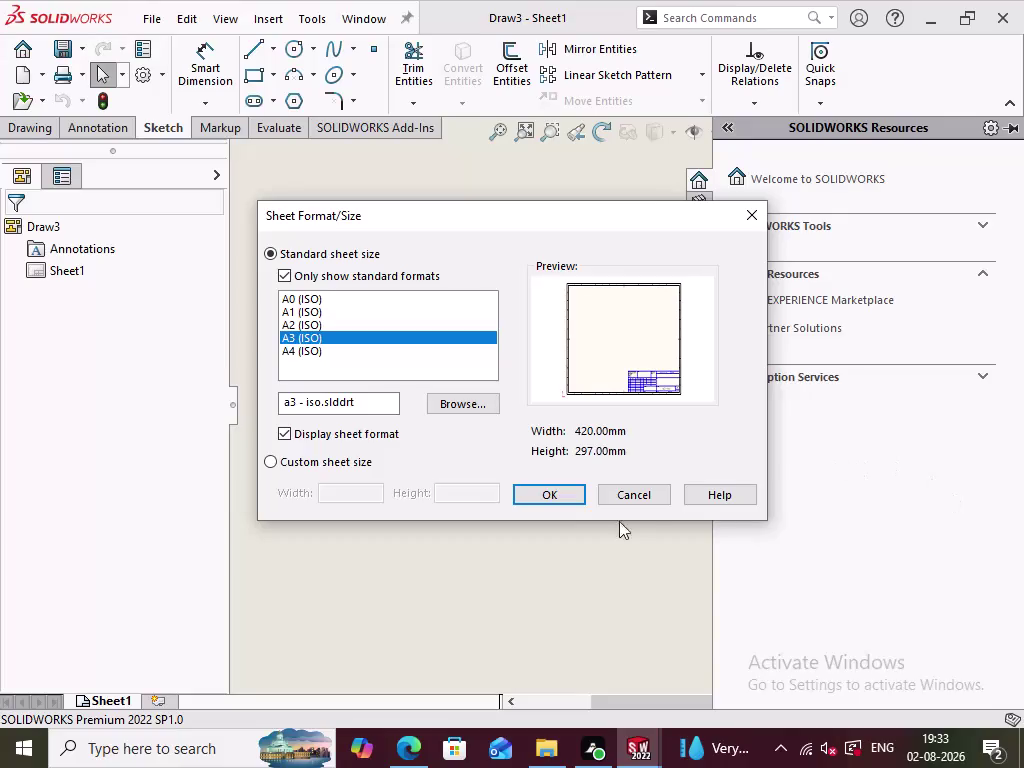
Start the drawing on an A3 (ISO) sheet and dismiss the drawing warning.
click(562, 492)
click(562, 492)
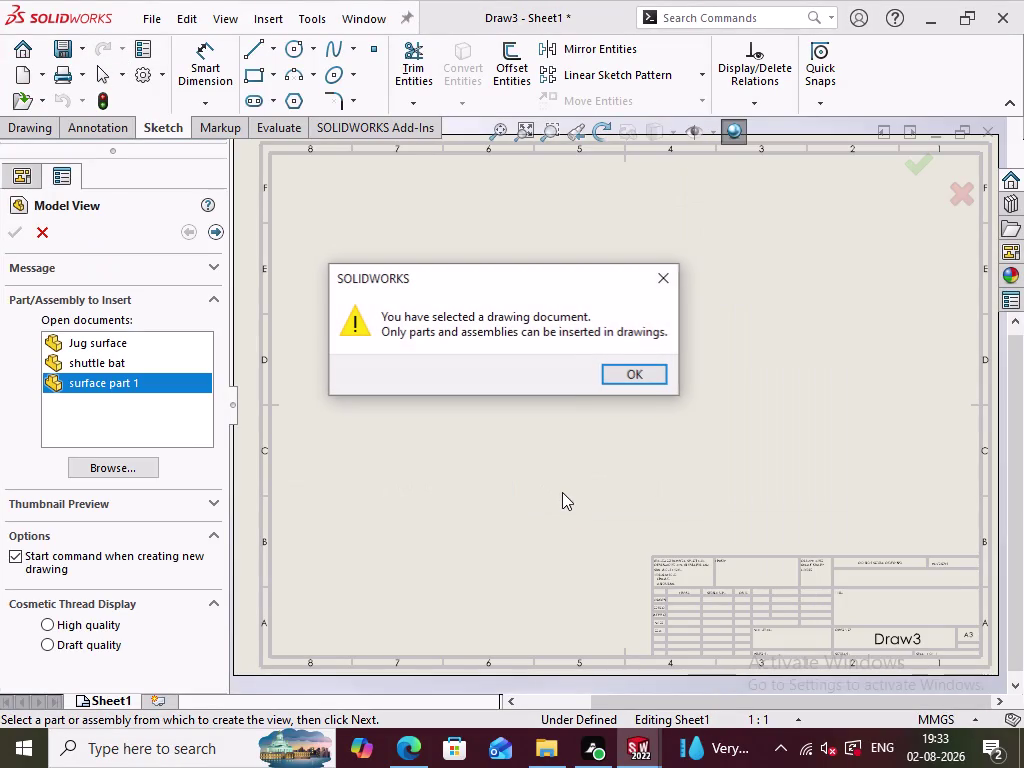
click(653, 373)
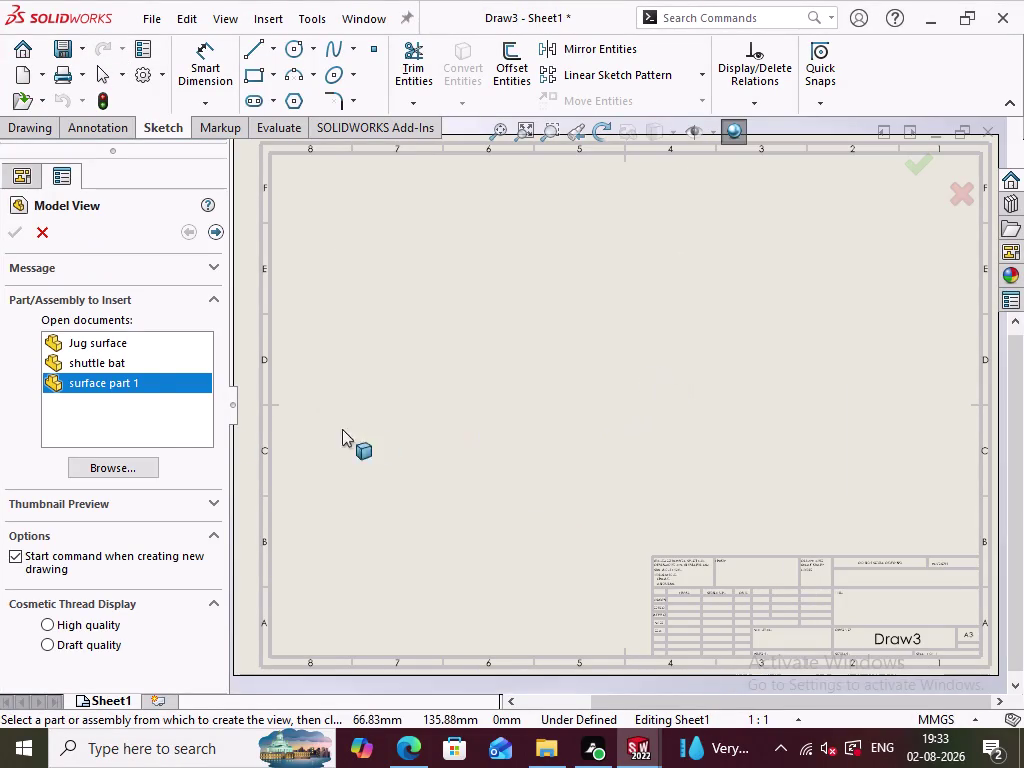
Place surface part 1 as the first model view with a standard orientation.
double_click(140, 379)
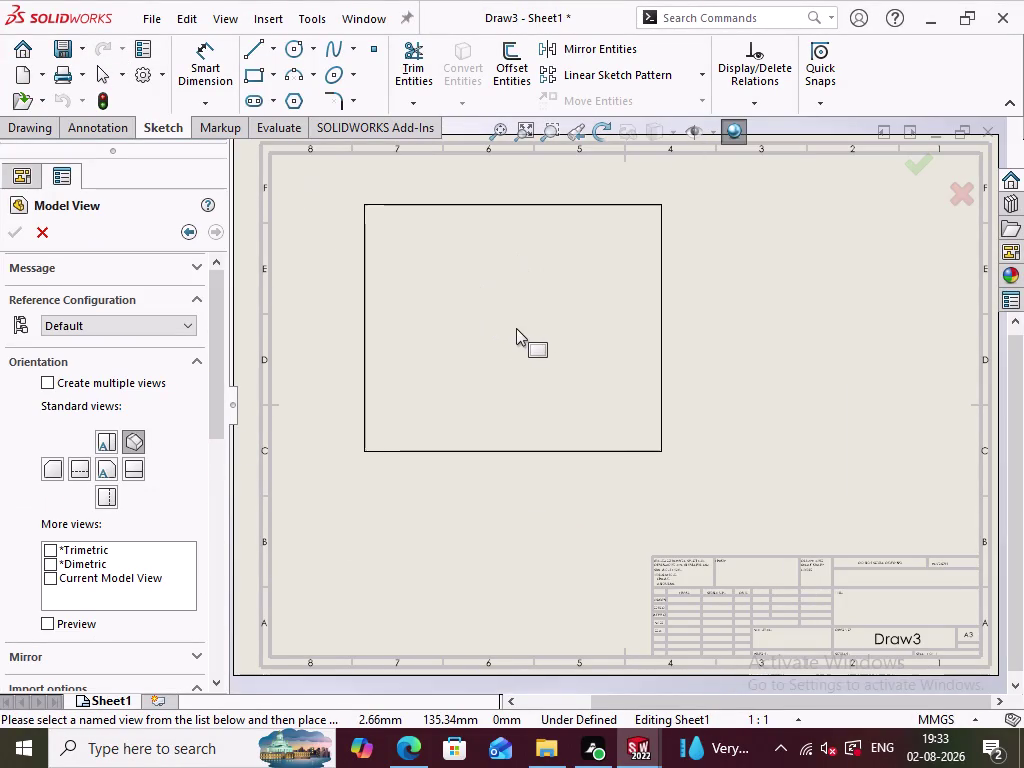
click(103, 464)
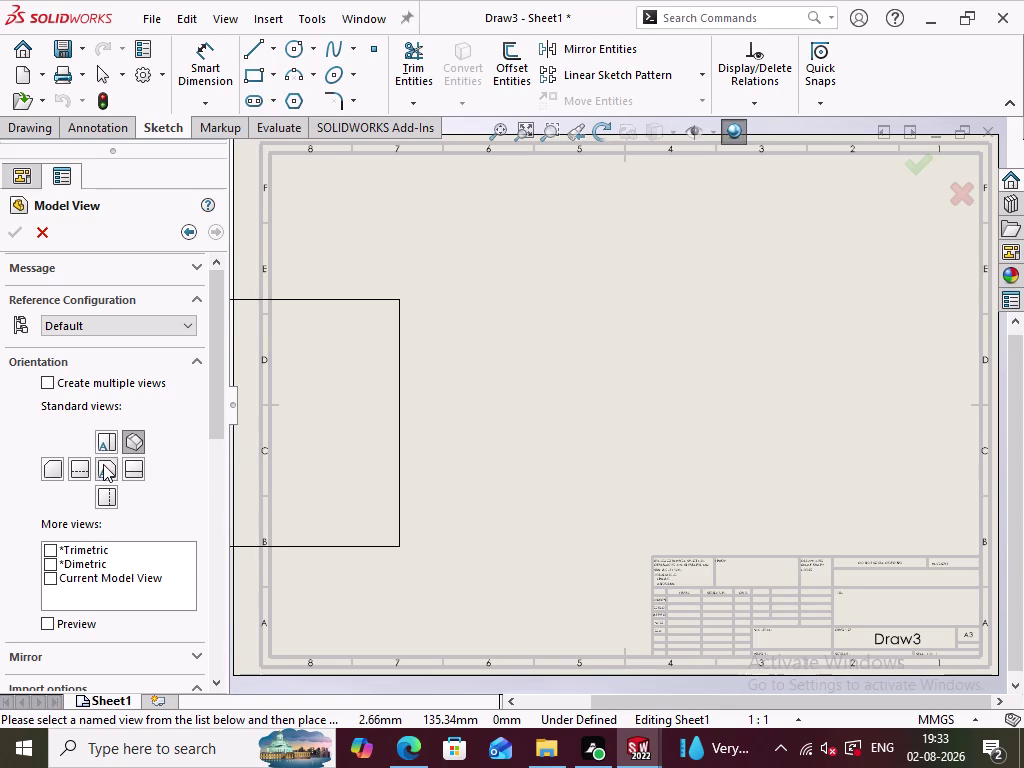
click(453, 415)
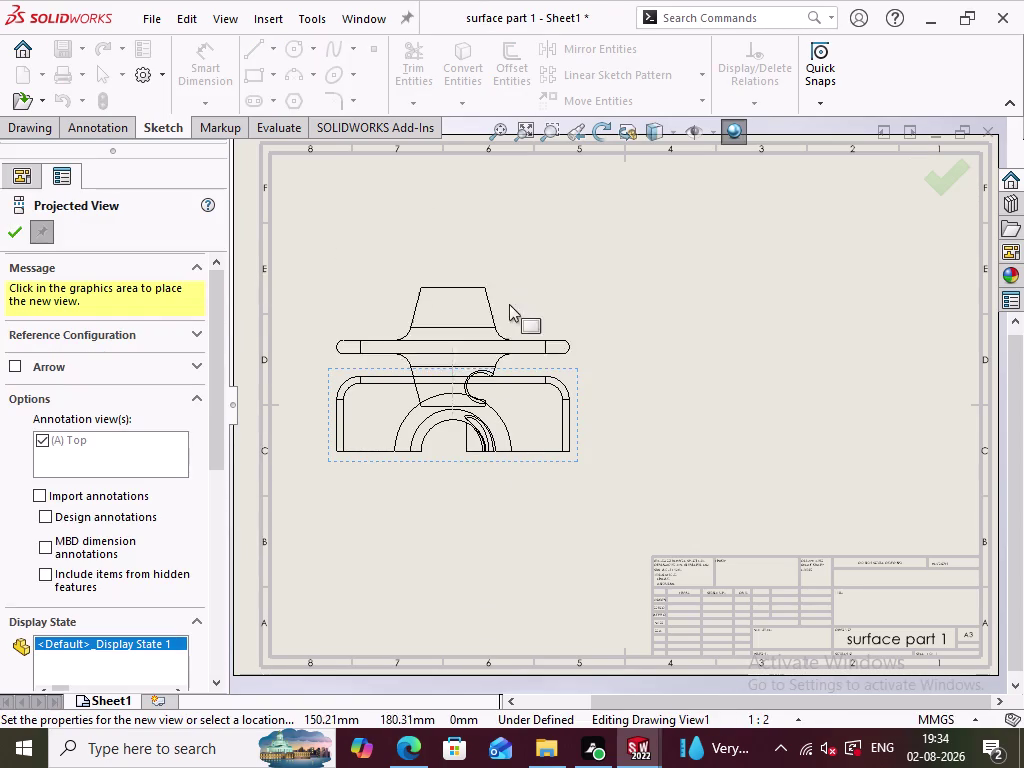
Project top and right views, then add a Shaded With Edges isometric at top right.
click(506, 263)
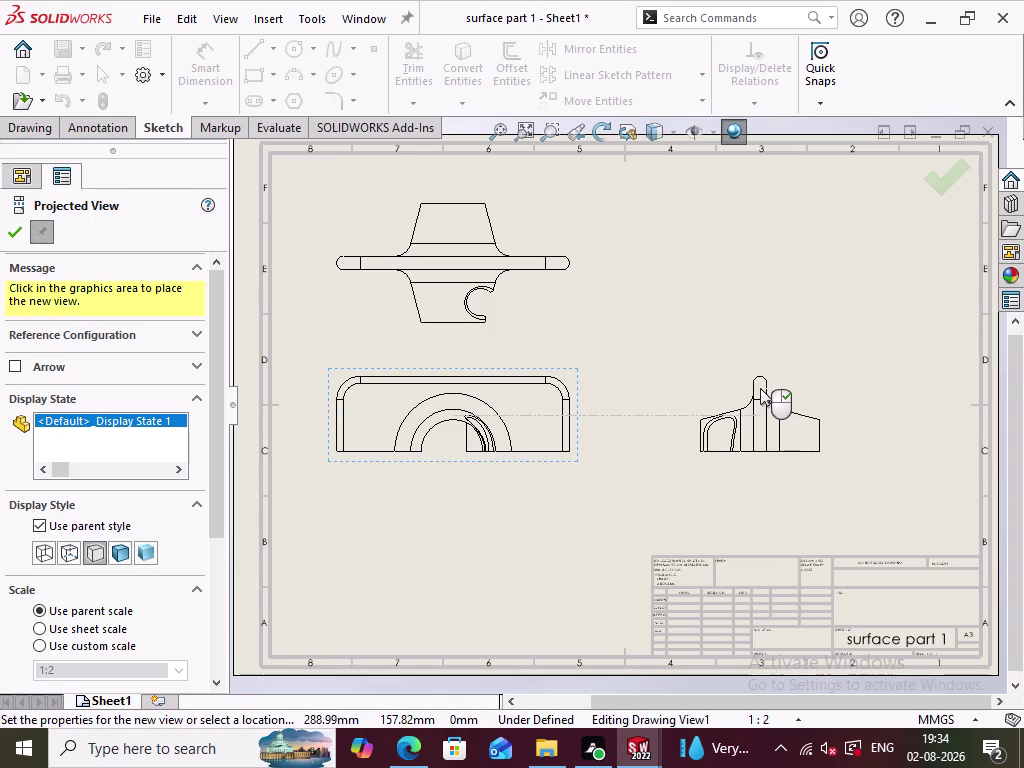
click(760, 388)
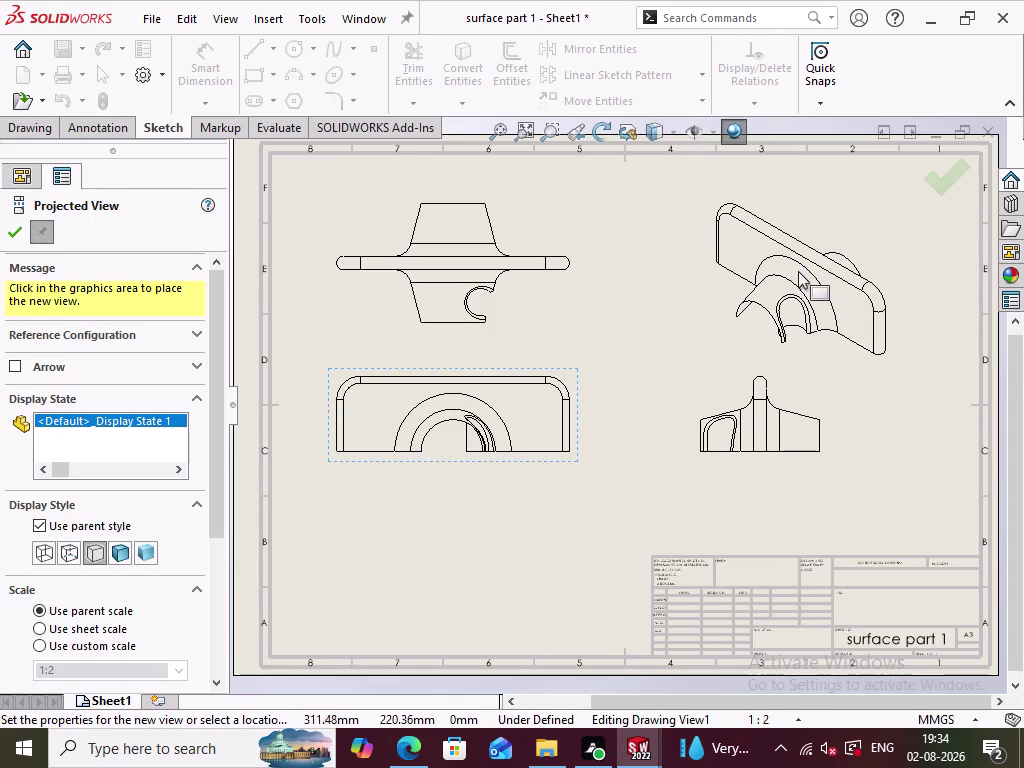
click(114, 551)
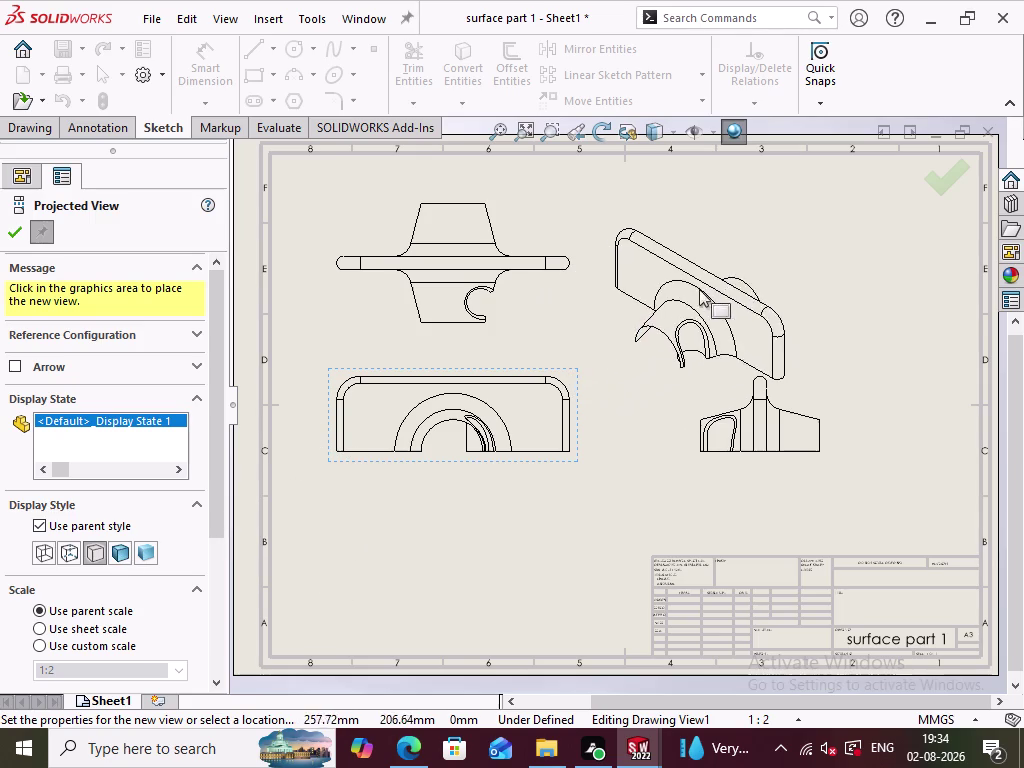
click(117, 549)
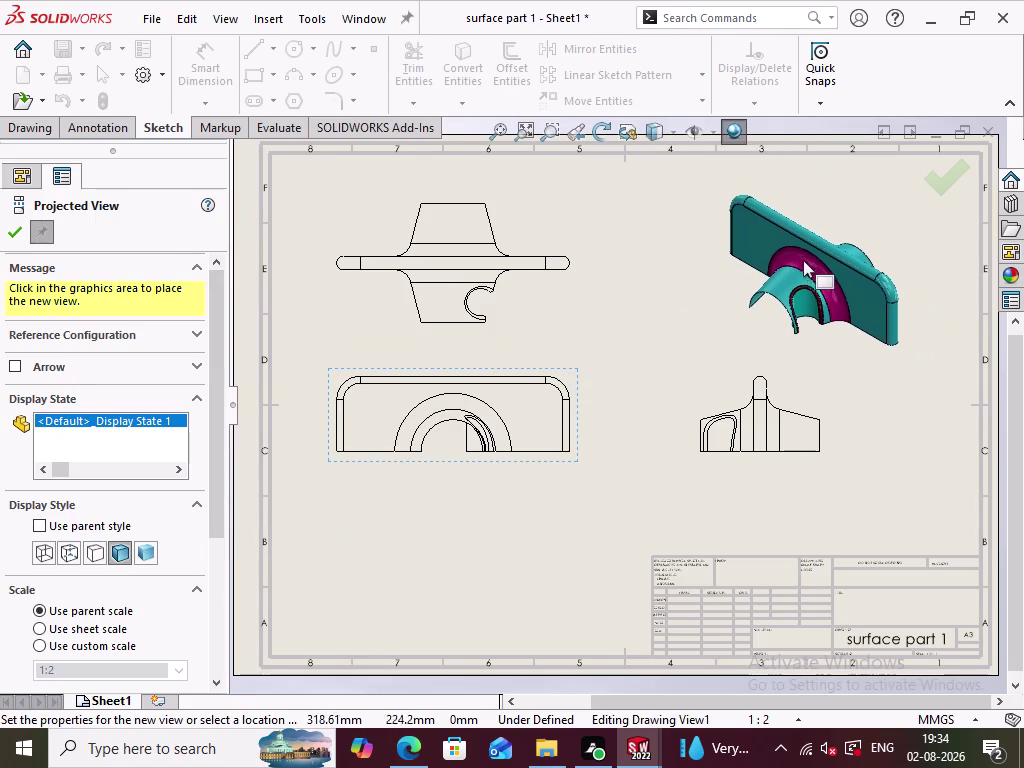
click(793, 254)
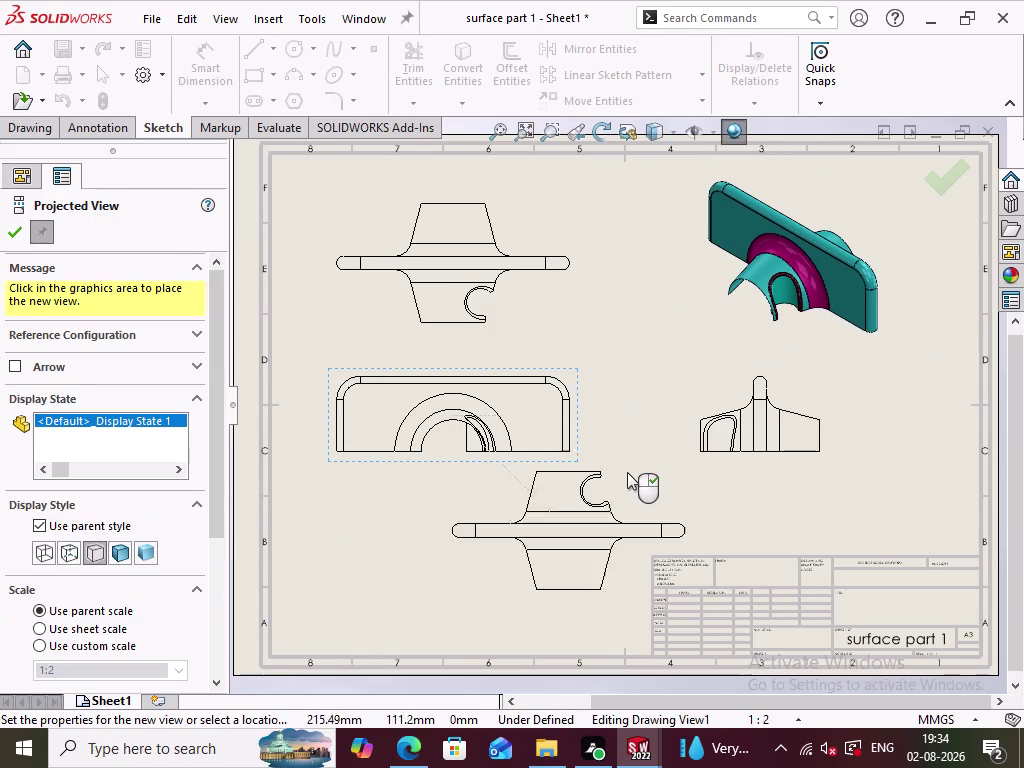
click(4, 227)
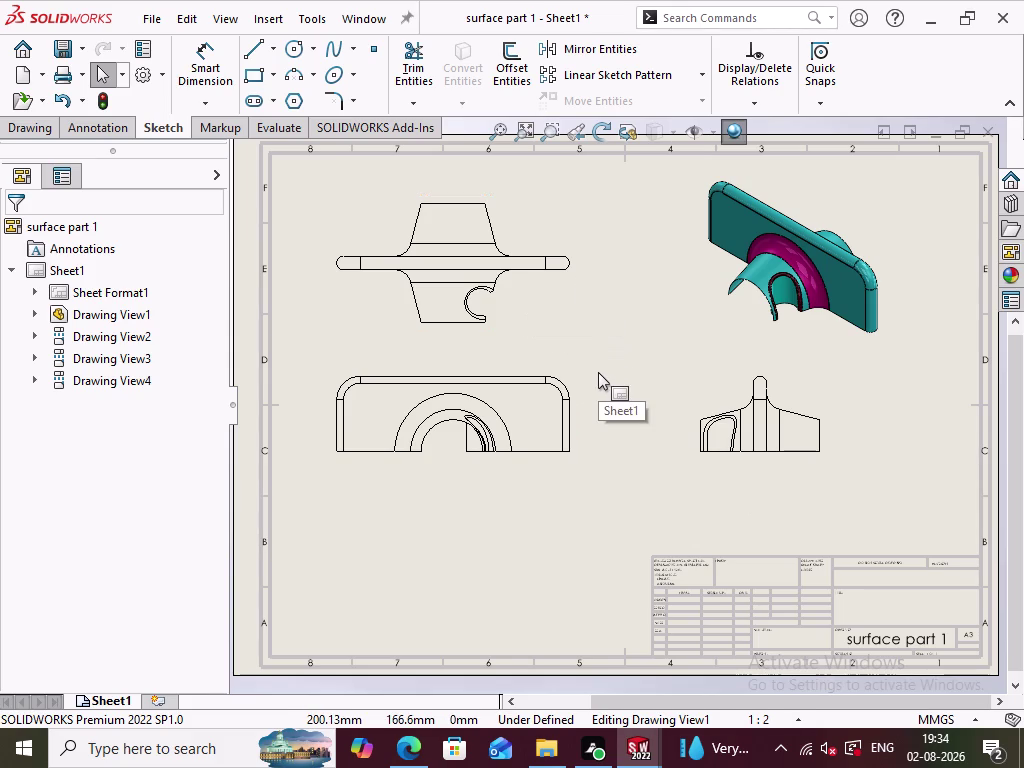
click(565, 325)
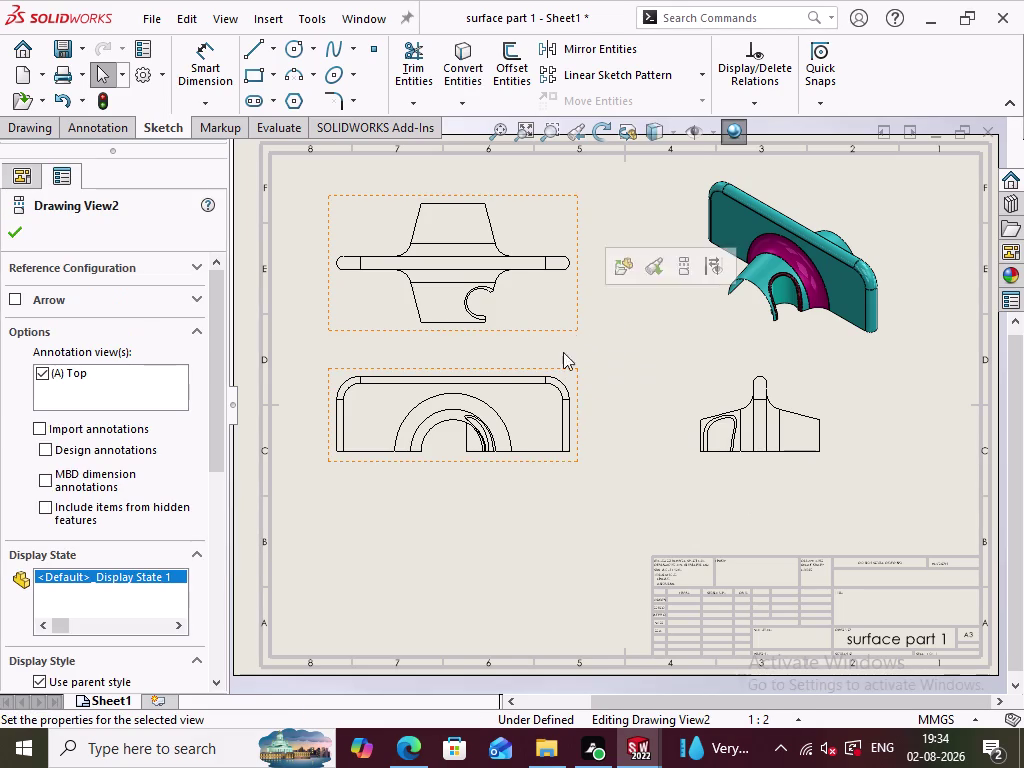
Set the front view's display style to Hidden Lines Visible and confirm.
double_click(573, 458)
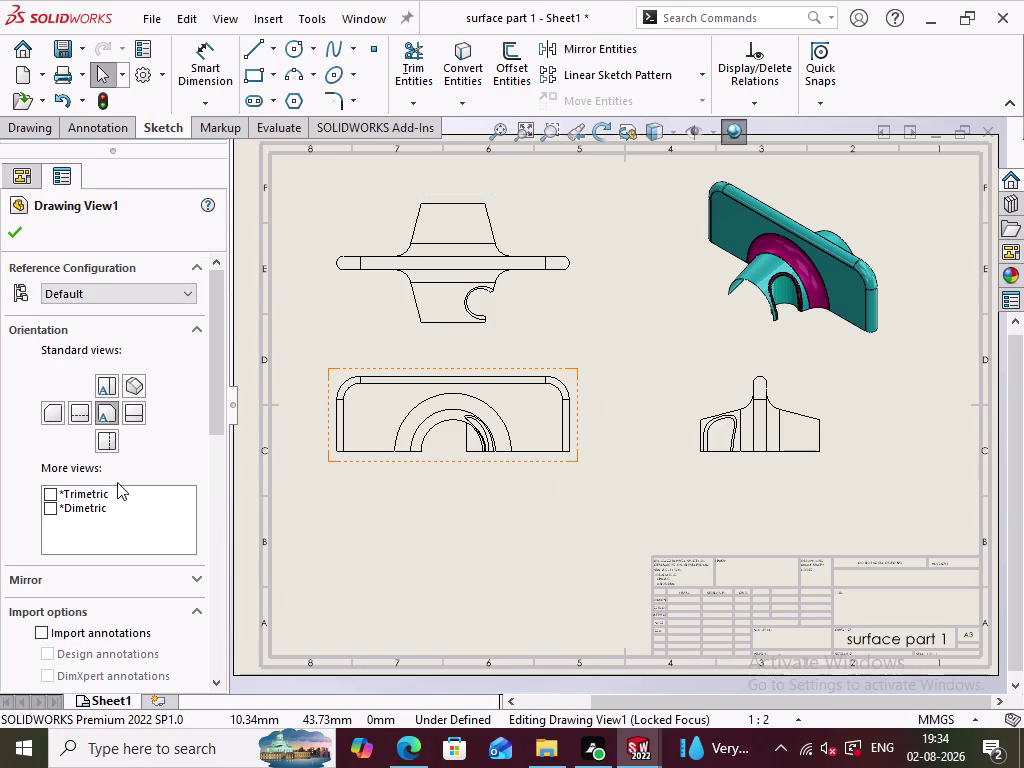
drag(222, 379, 209, 490)
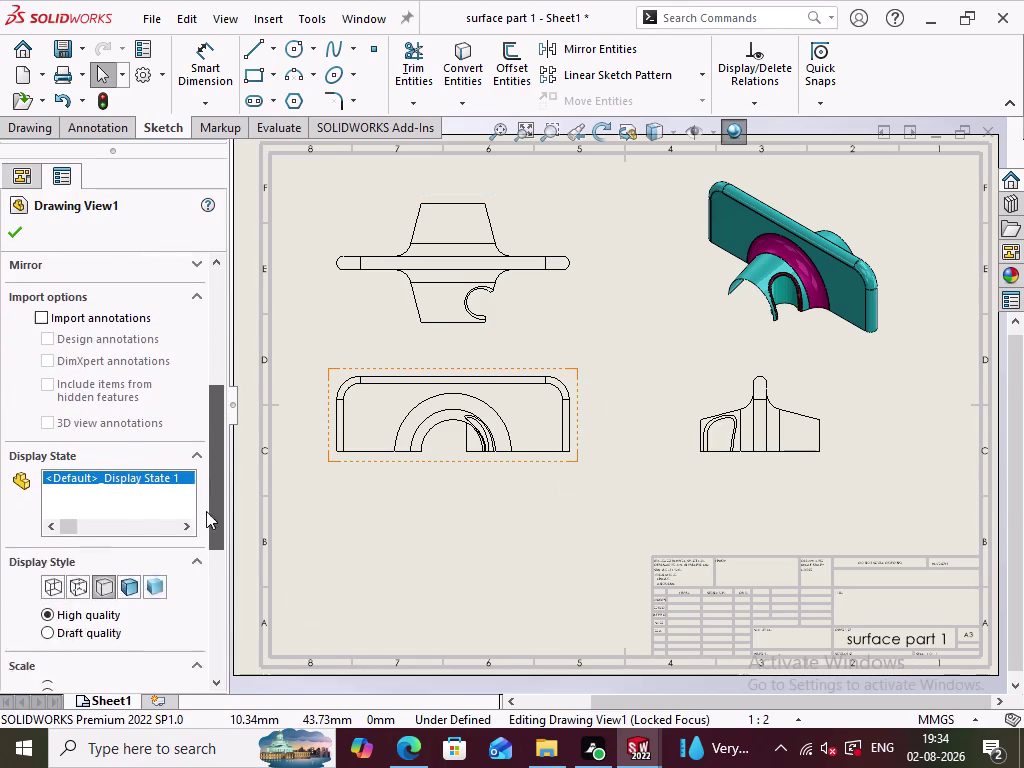
drag(209, 490, 201, 539)
click(83, 480)
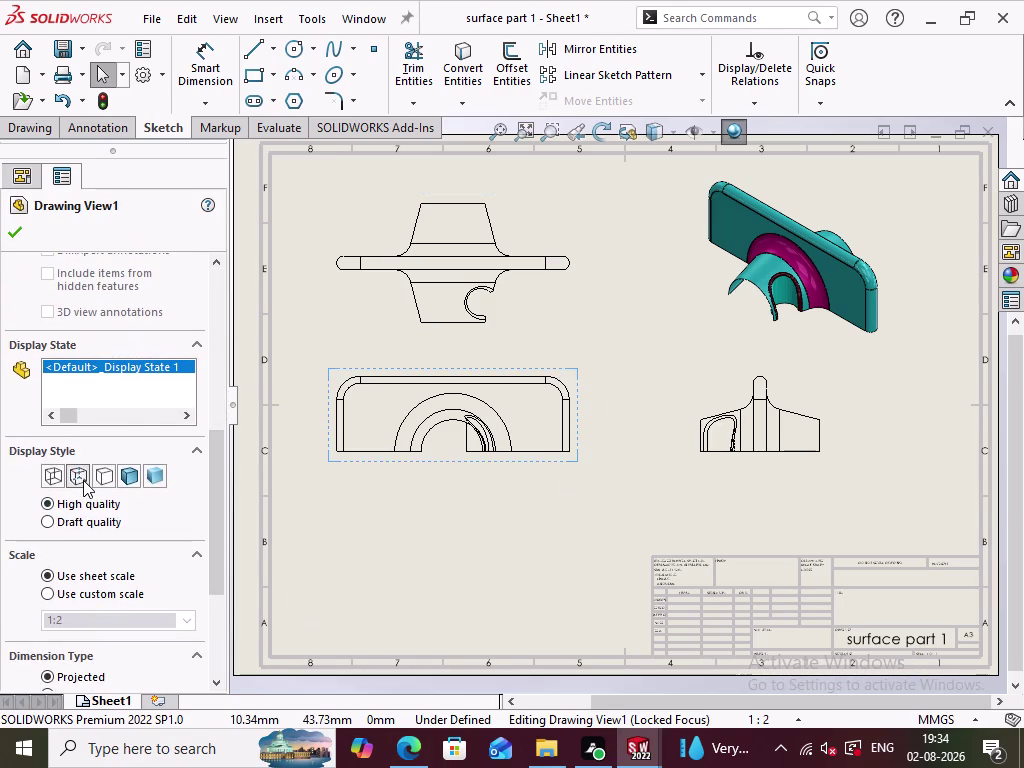
click(55, 472)
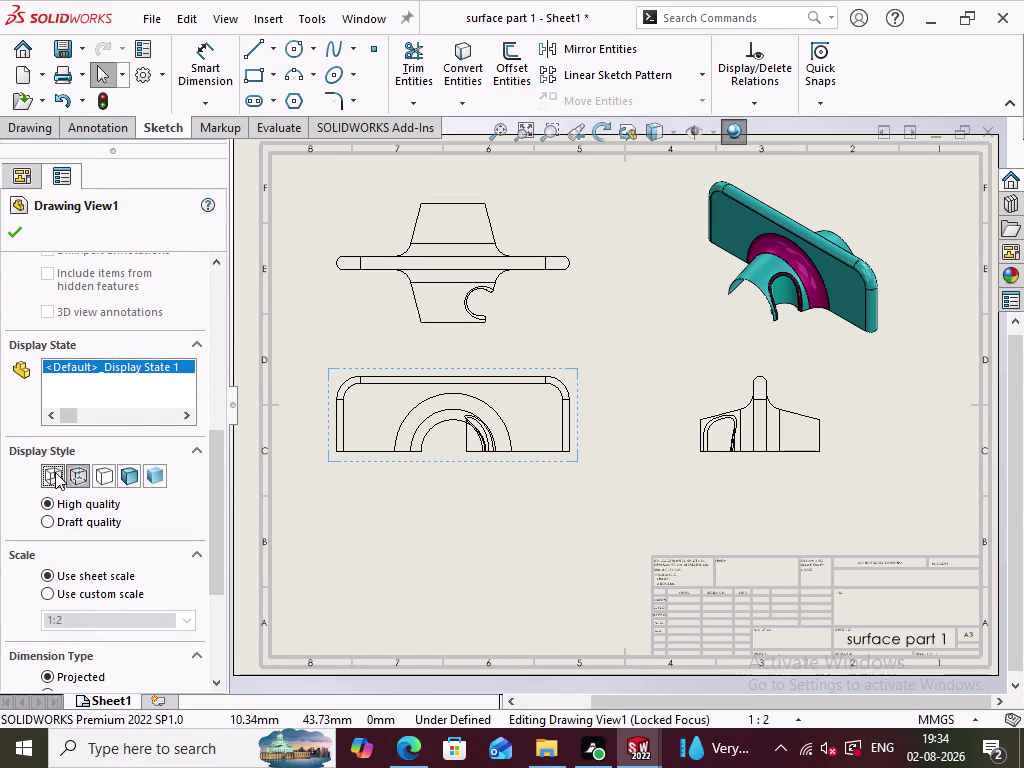
click(72, 474)
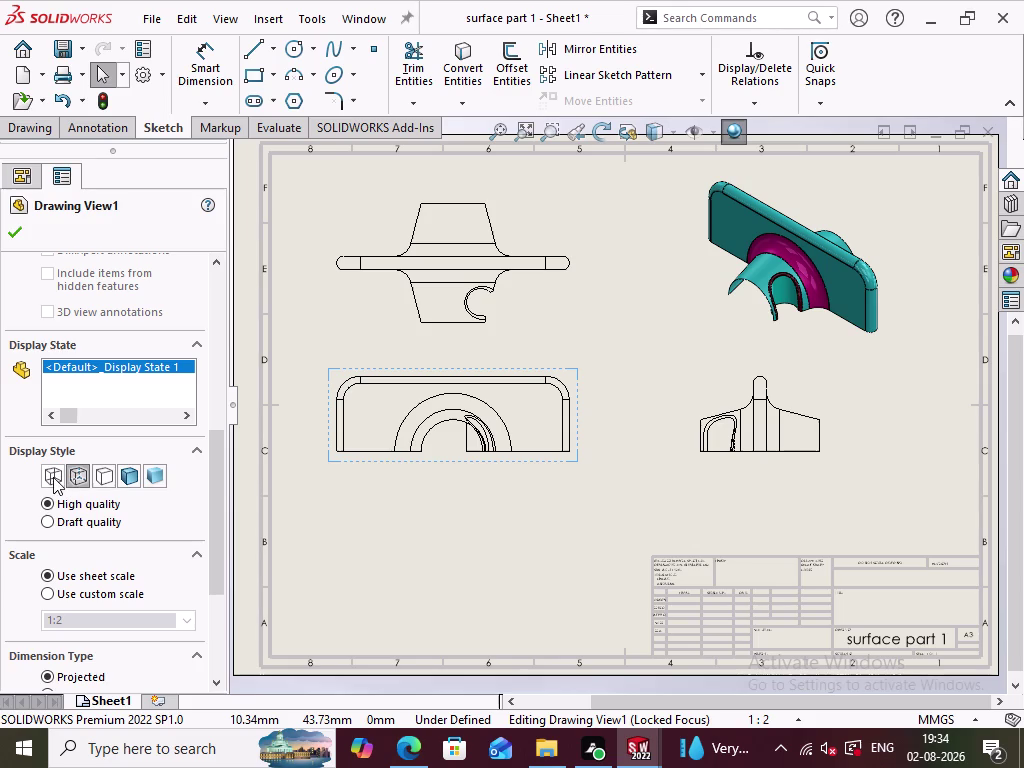
click(53, 473)
click(83, 469)
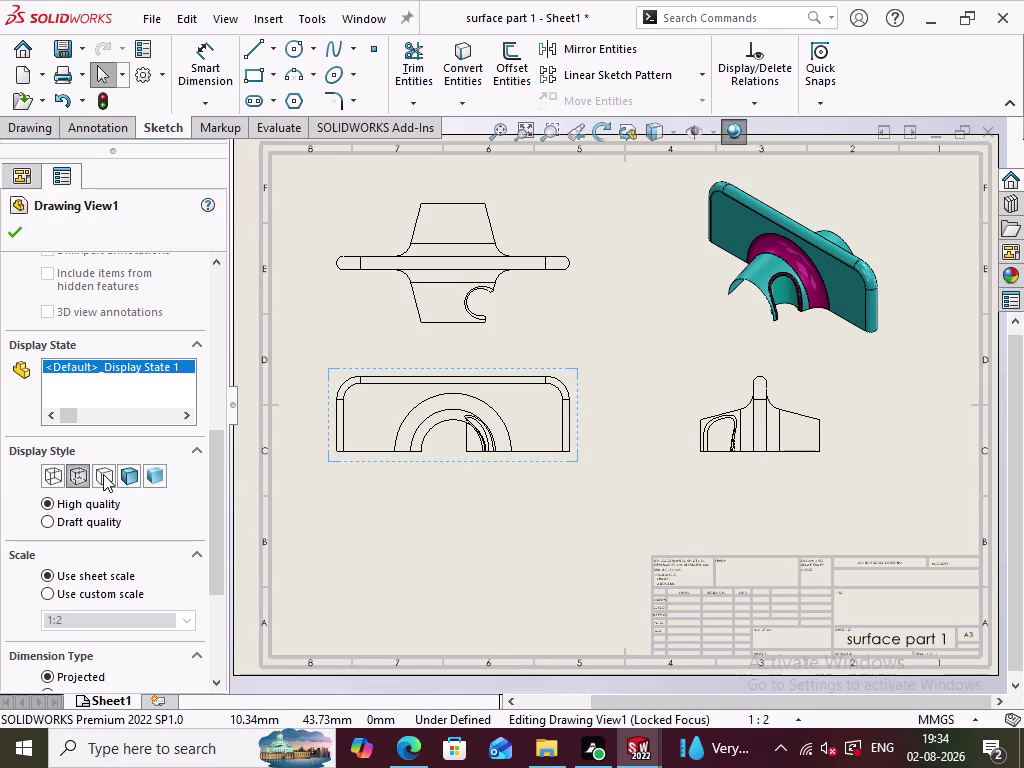
click(103, 474)
click(69, 474)
click(13, 237)
click(396, 500)
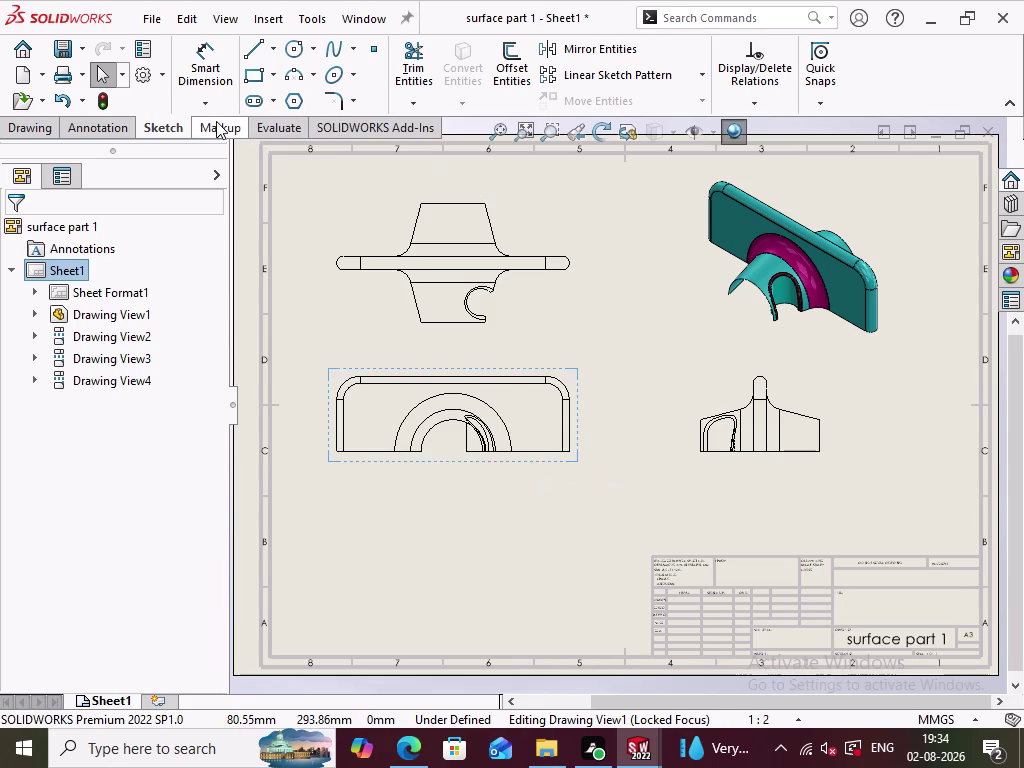
Insert model dimensions into the front, top and right views with Model Items.
click(96, 137)
click(269, 81)
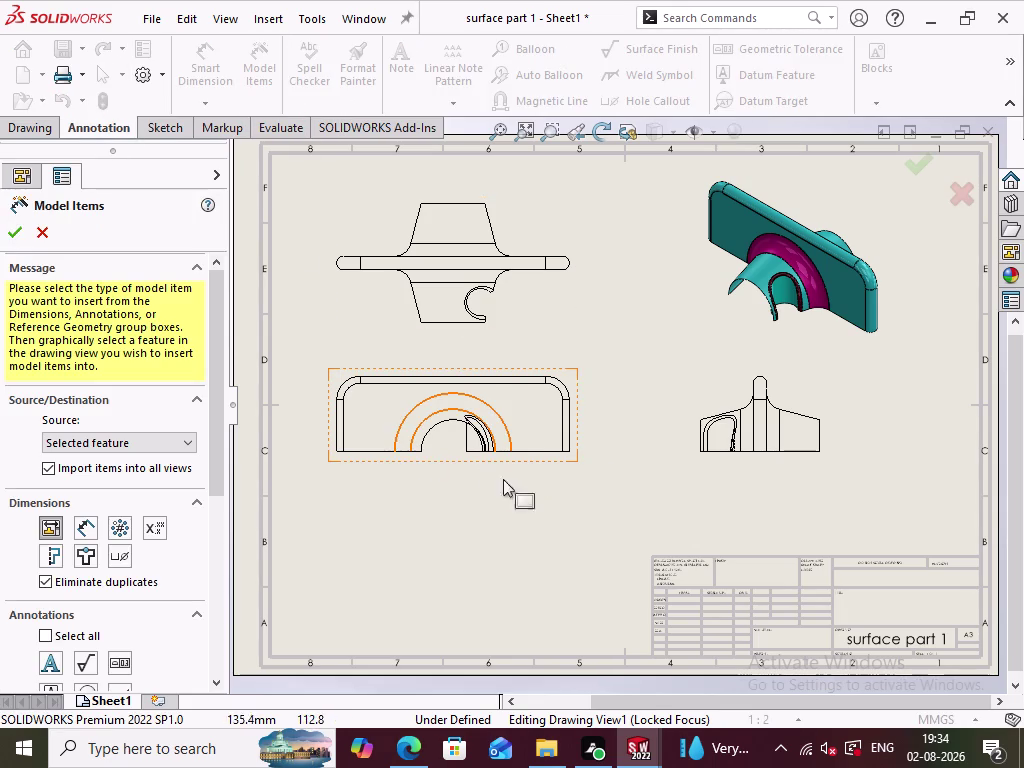
double_click(575, 458)
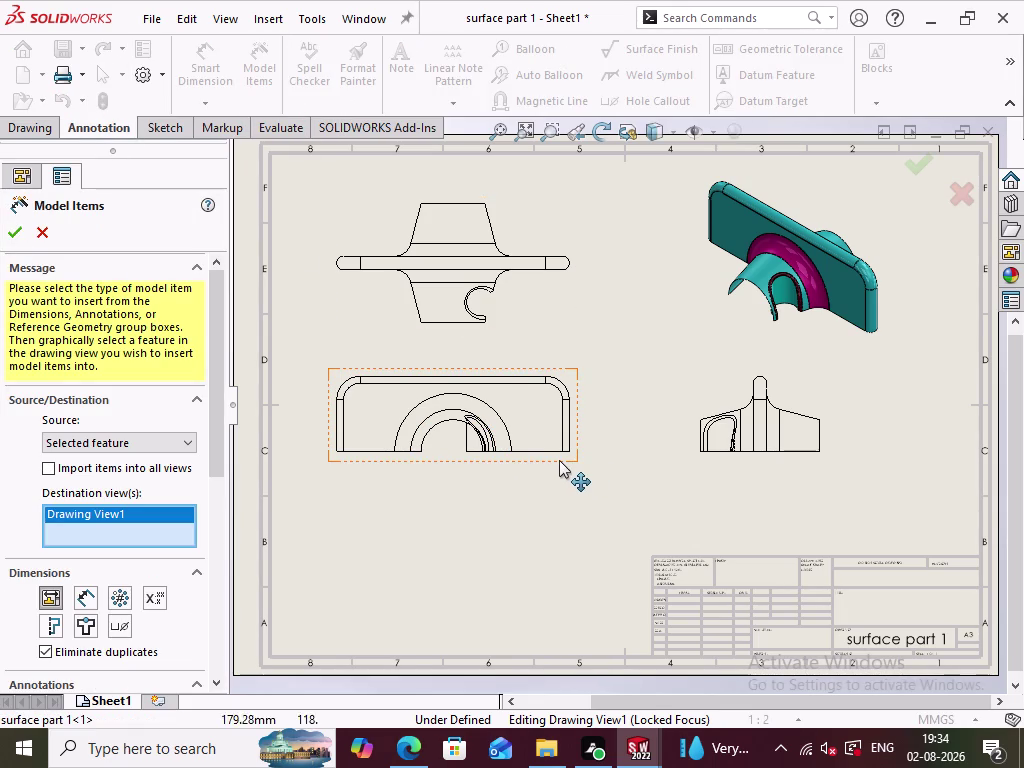
click(547, 449)
click(480, 318)
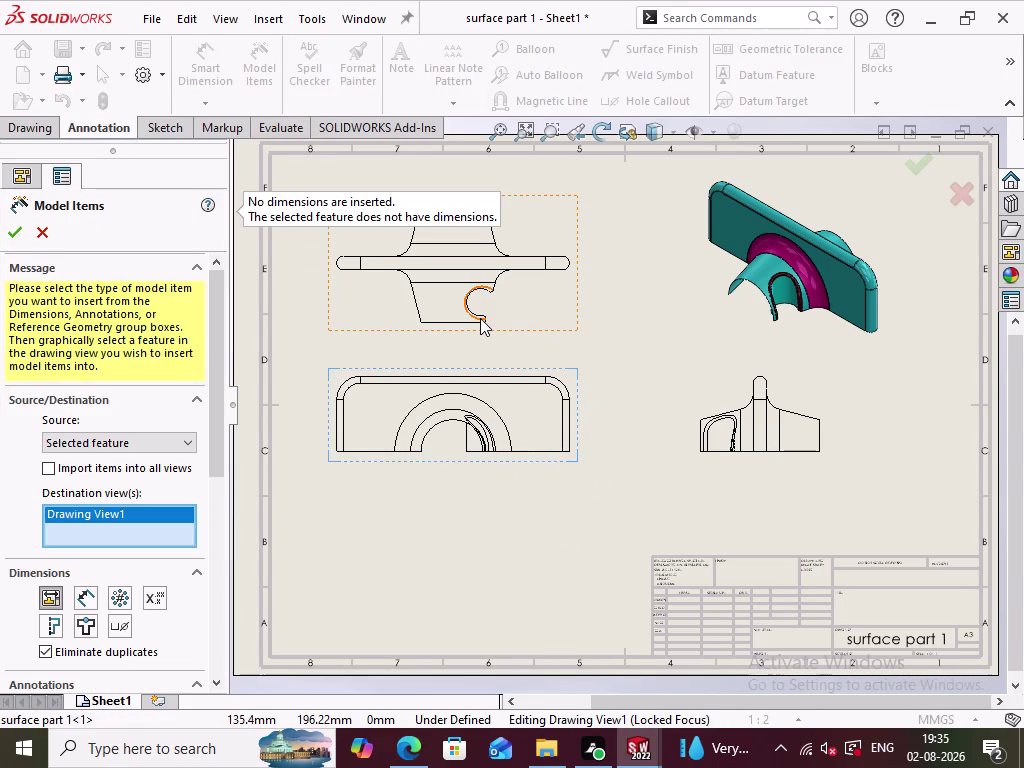
click(529, 275)
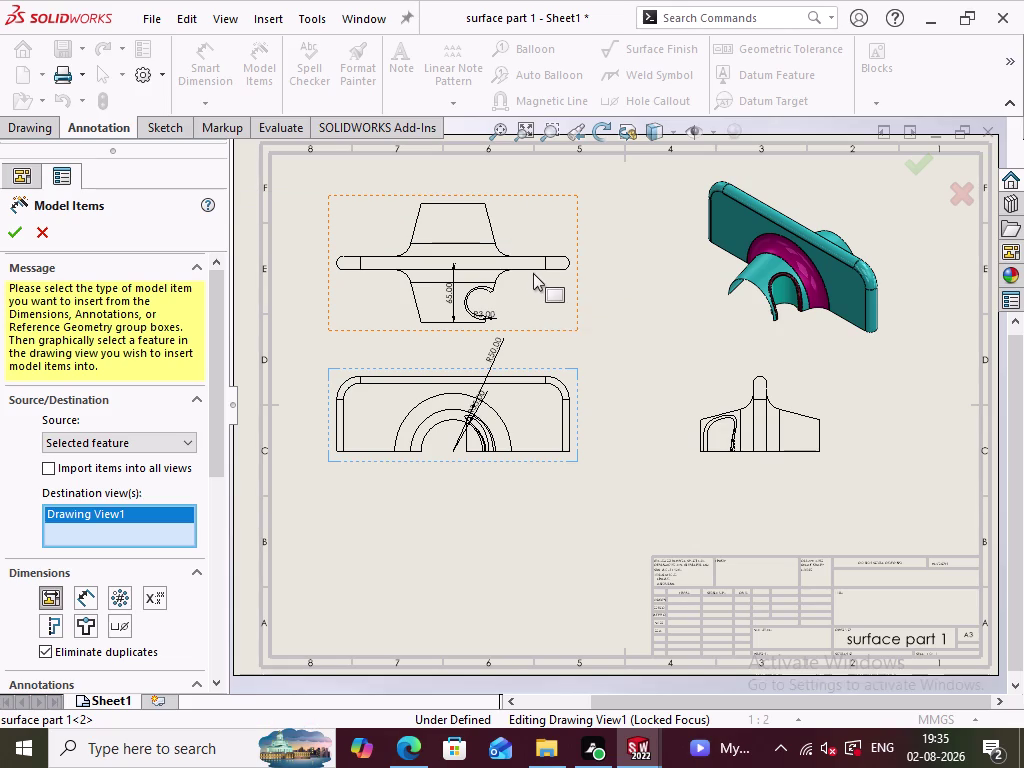
click(535, 272)
click(771, 402)
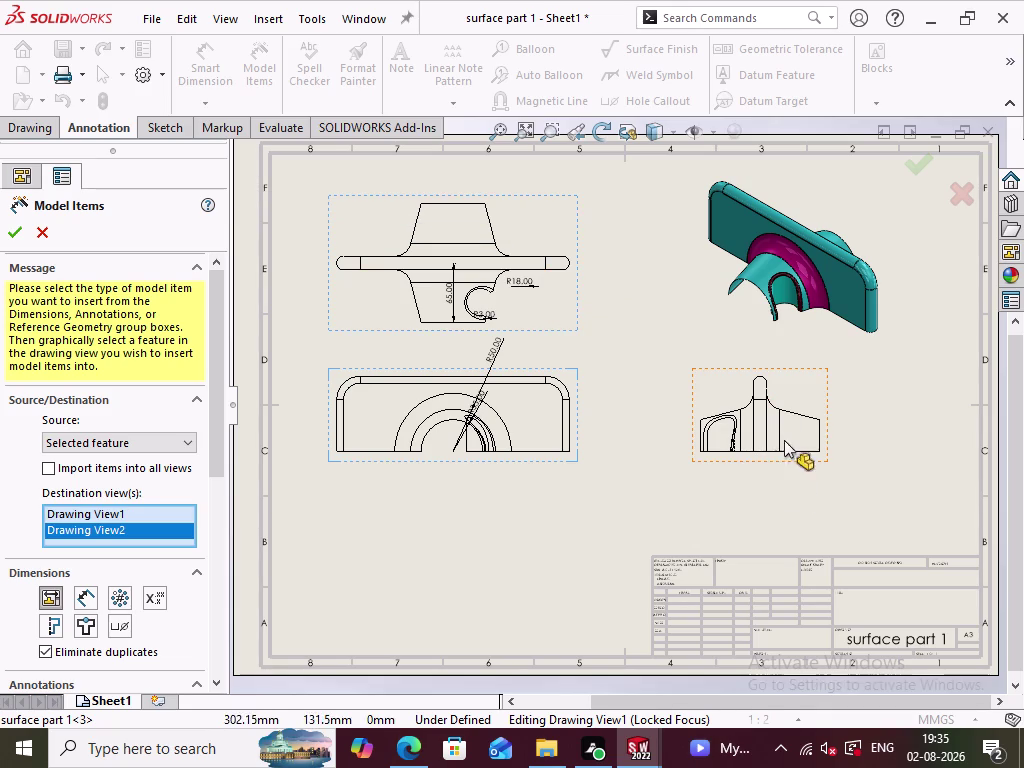
click(771, 409)
click(798, 414)
click(568, 427)
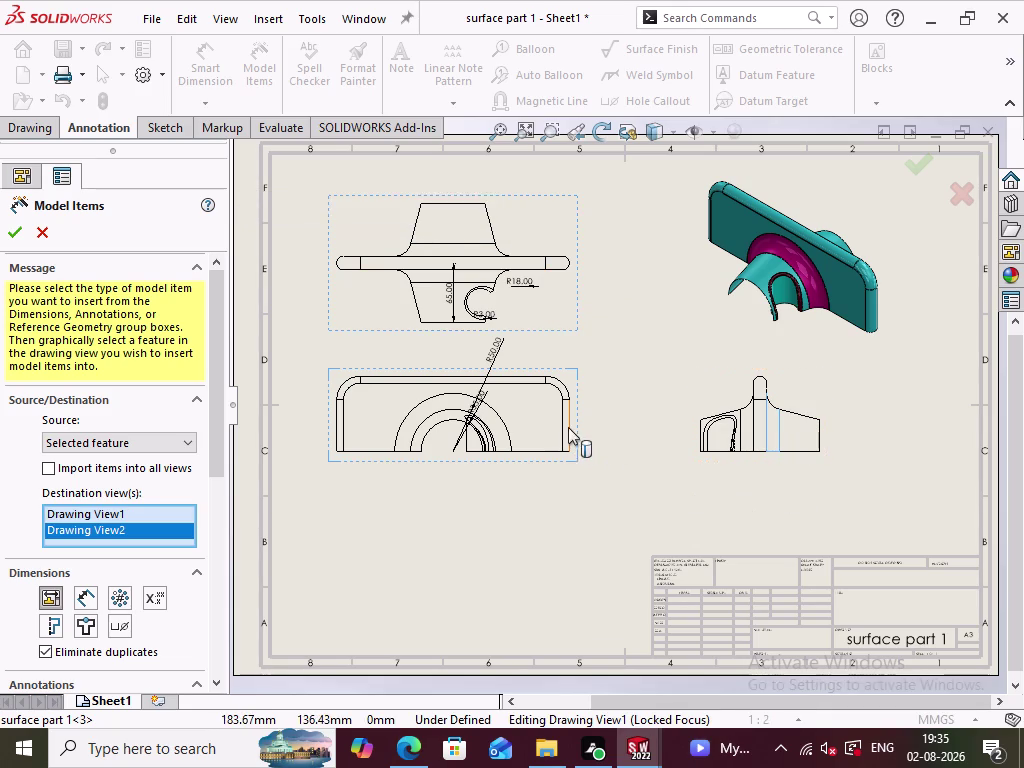
click(13, 234)
click(370, 483)
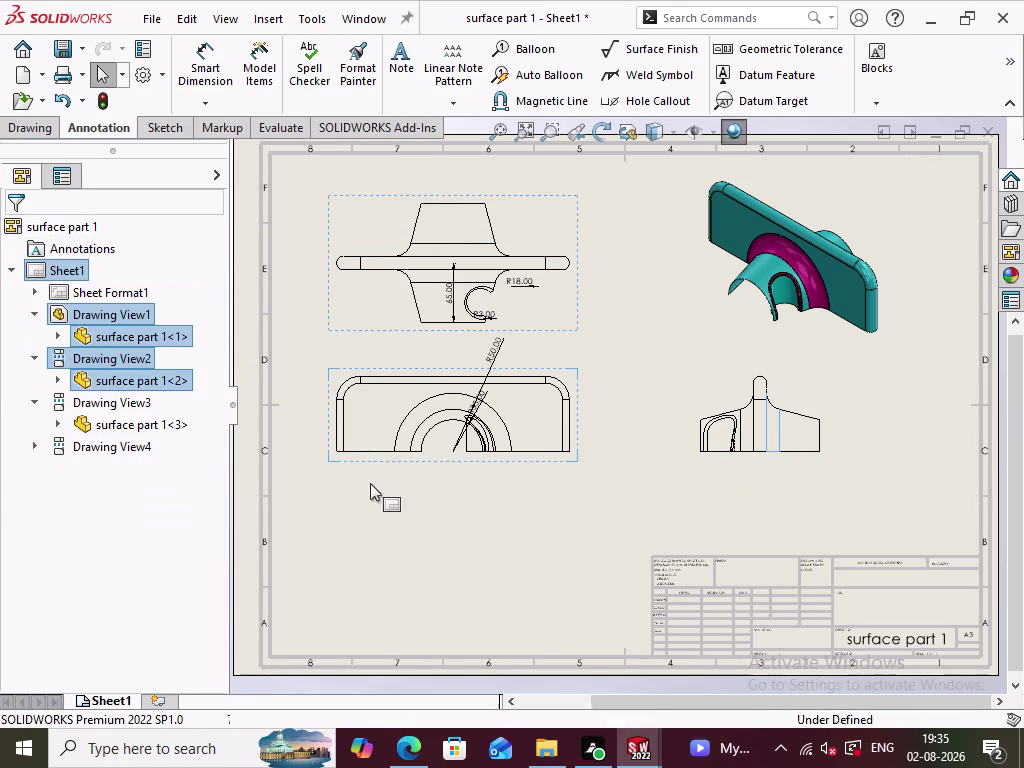
Drag the R35.00 dimension diagonally above the arcs beside R50.00.
scroll(up, 3)
scroll(down, 3)
scroll(up, 3)
scroll(down, 3)
click(541, 448)
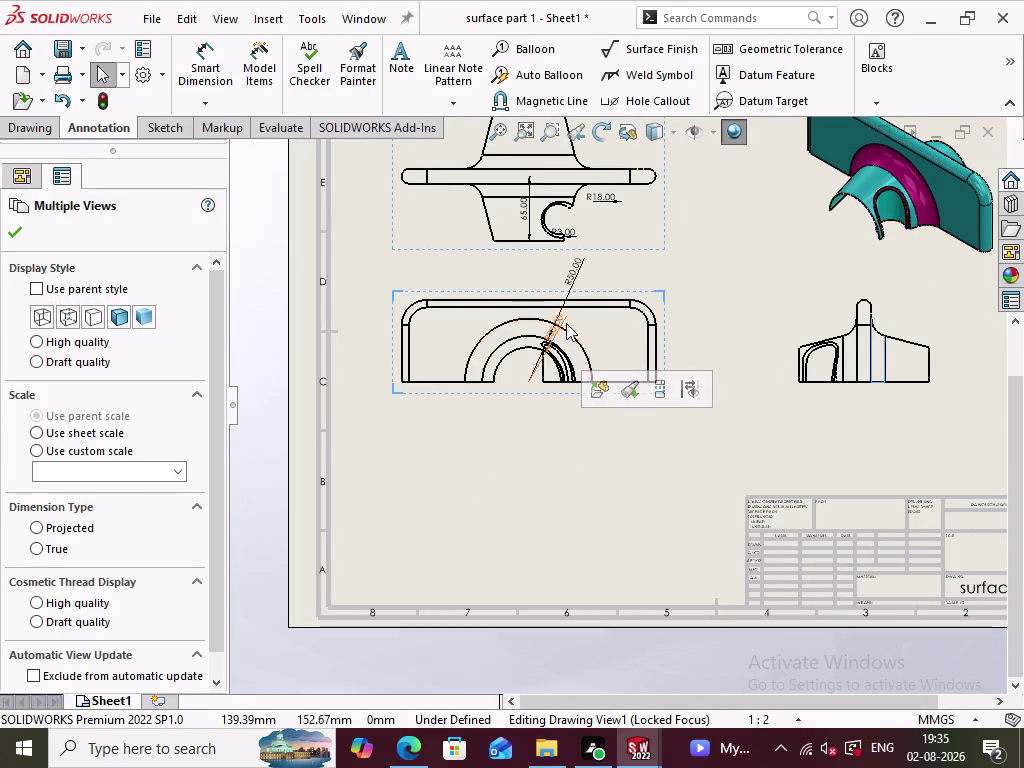
drag(559, 323, 616, 334)
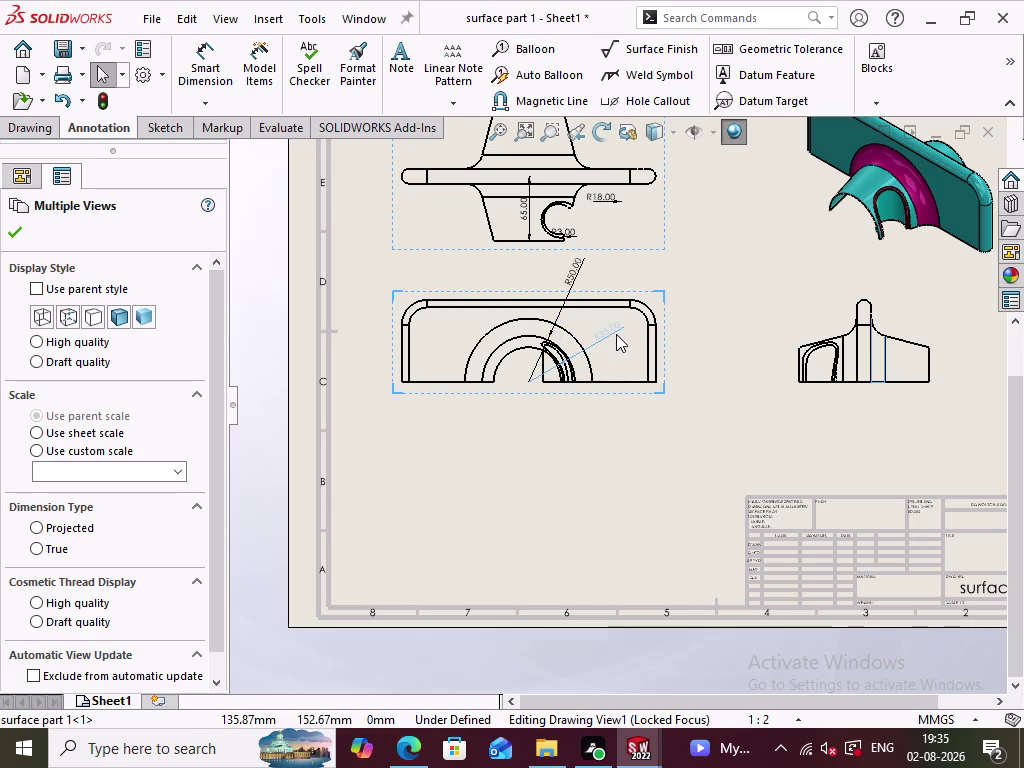
drag(616, 334, 638, 276)
click(629, 460)
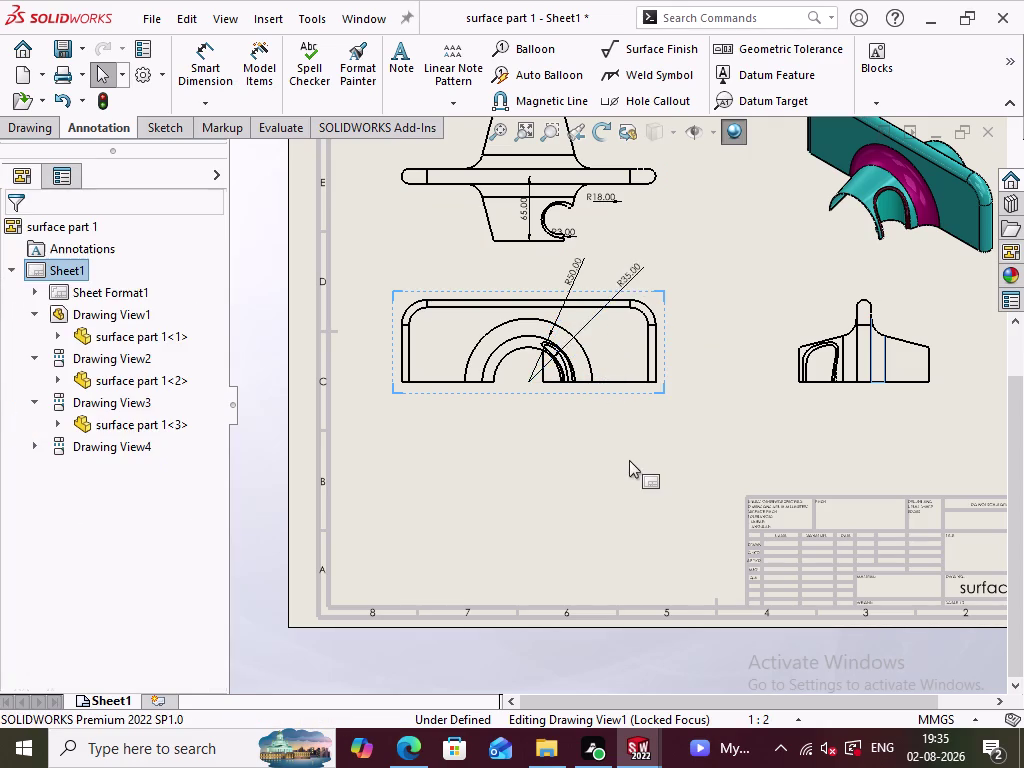
Fine-tune a front-view dimension's position and zoom to review the layout.
scroll(up, 3)
drag(644, 396, 645, 429)
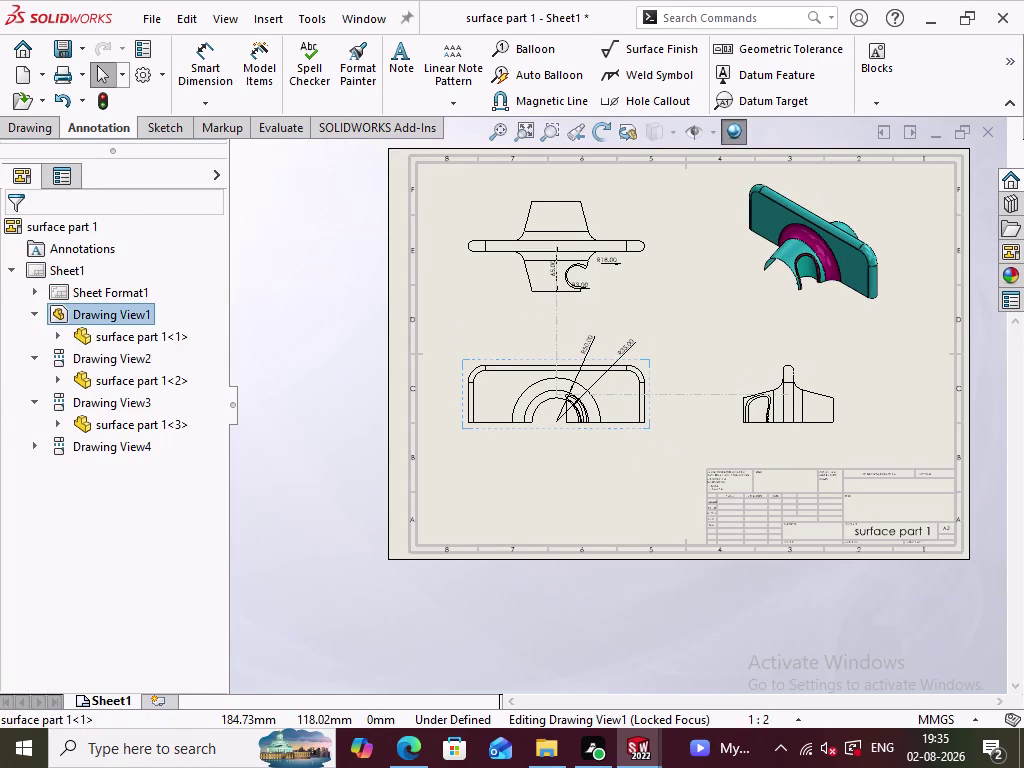
click(583, 494)
scroll(down, 3)
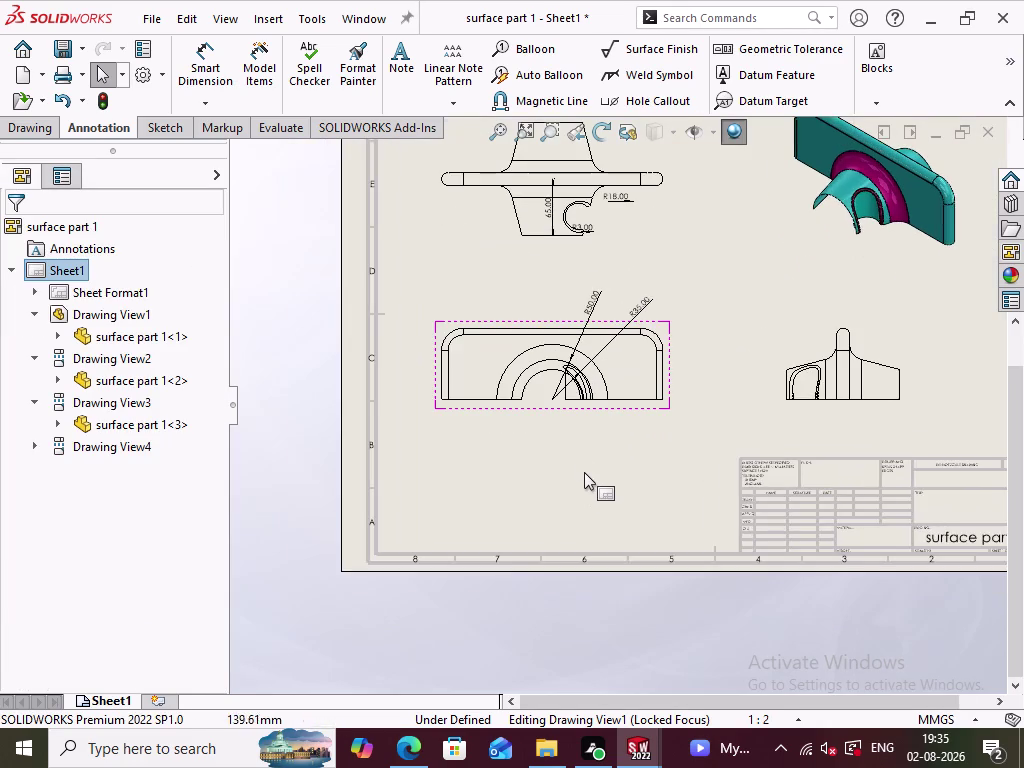
scroll(down, 3)
scroll(up, 3)
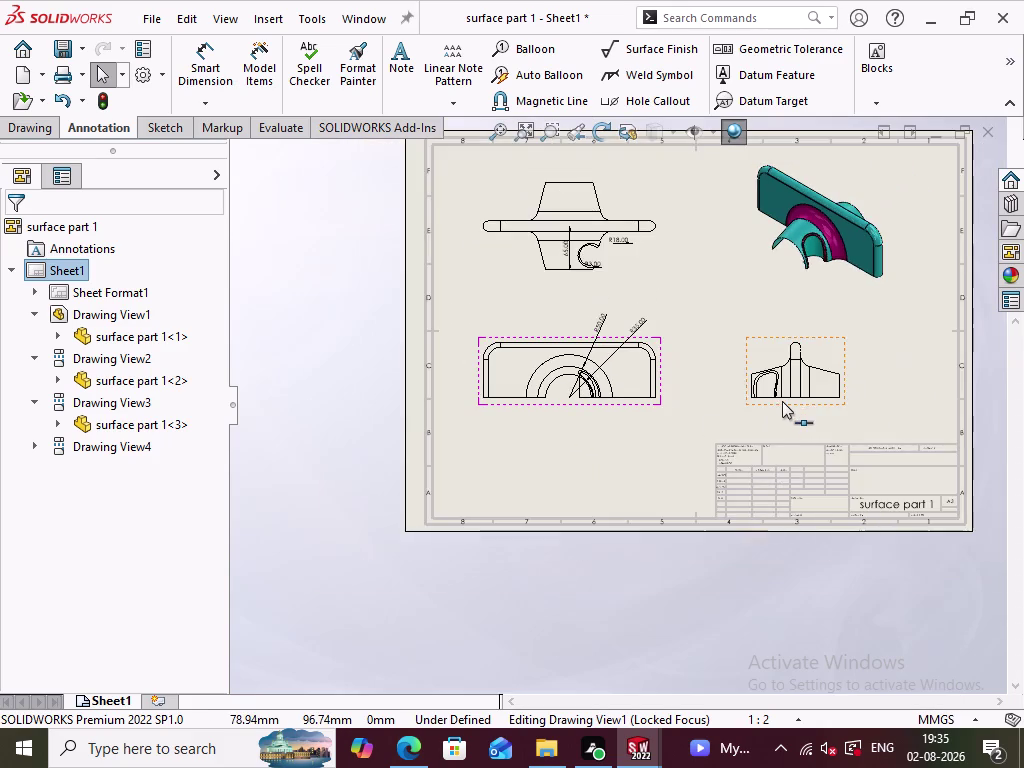
scroll(up, 3)
scroll(down, 3)
scroll(down, 3)
scroll(up, 3)
scroll(down, 3)
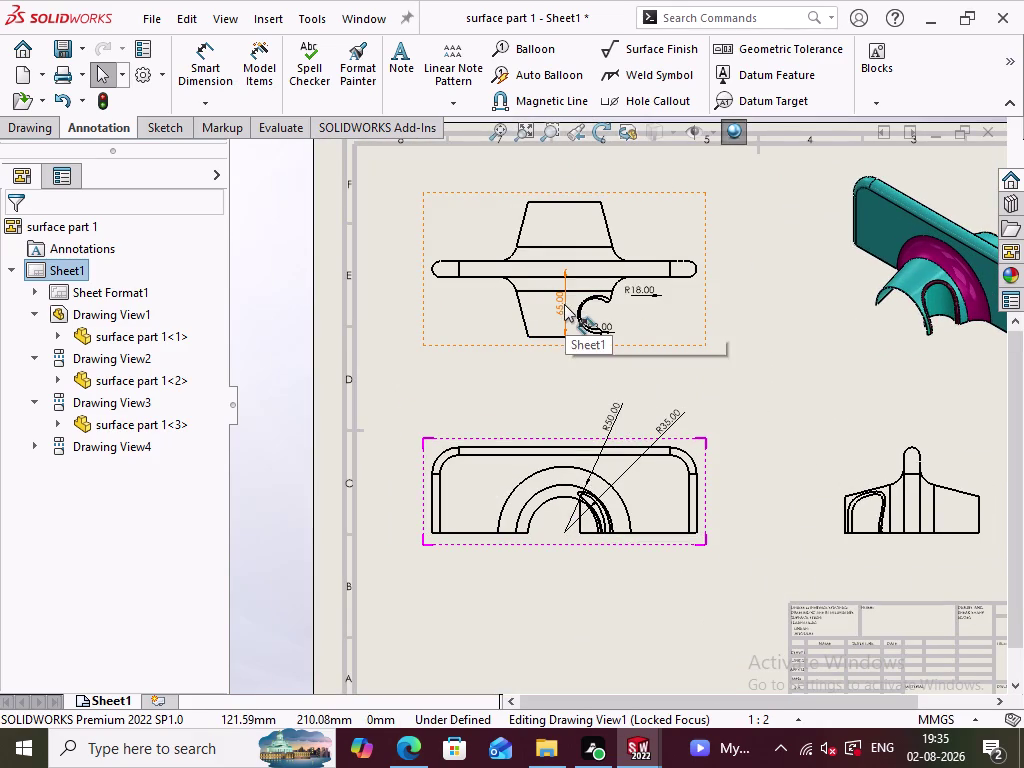
Move the 65.00 dimension to the left of the top view.
drag(561, 303, 406, 286)
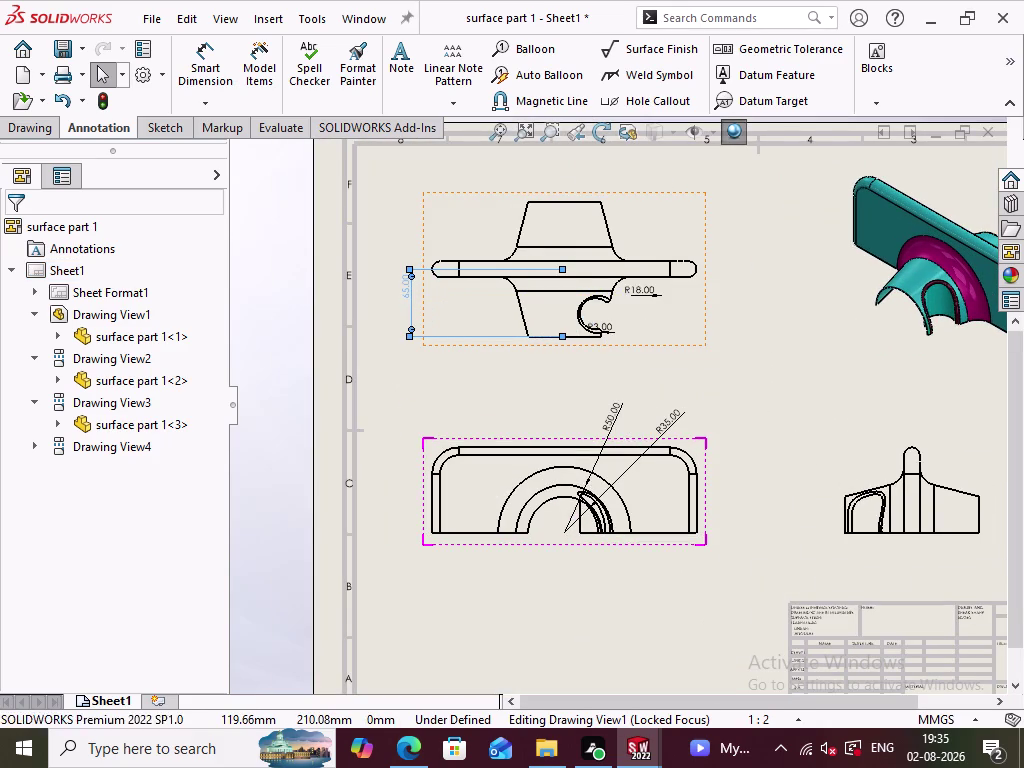
click(396, 377)
drag(404, 288, 410, 298)
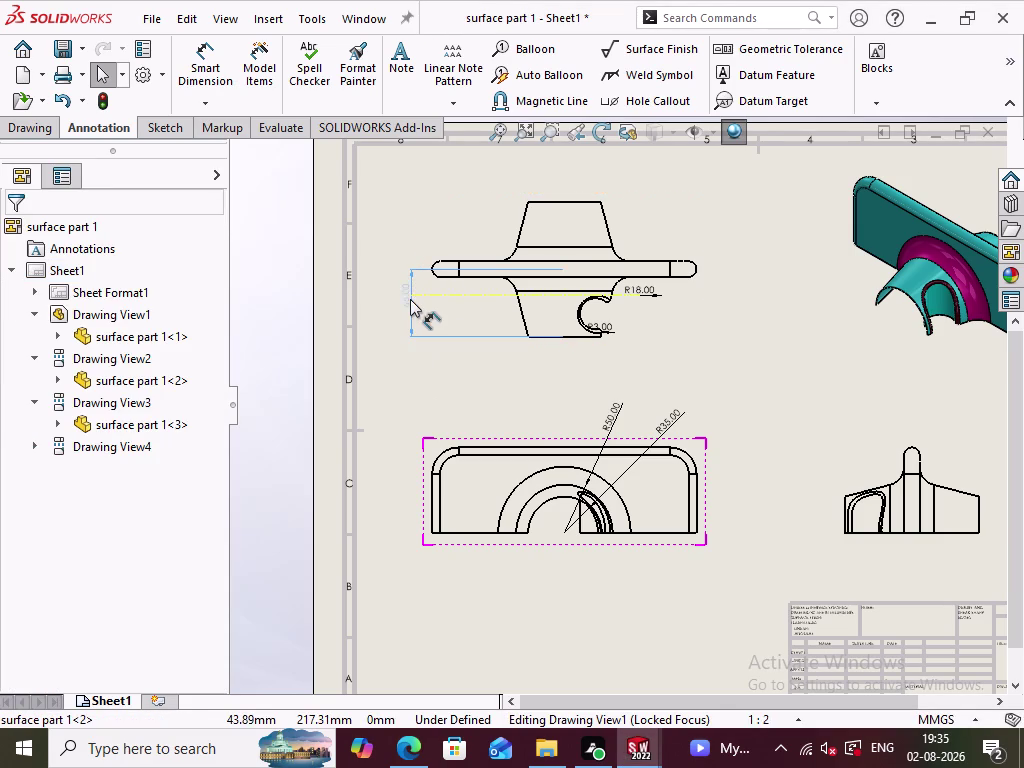
drag(410, 298, 410, 303)
click(389, 384)
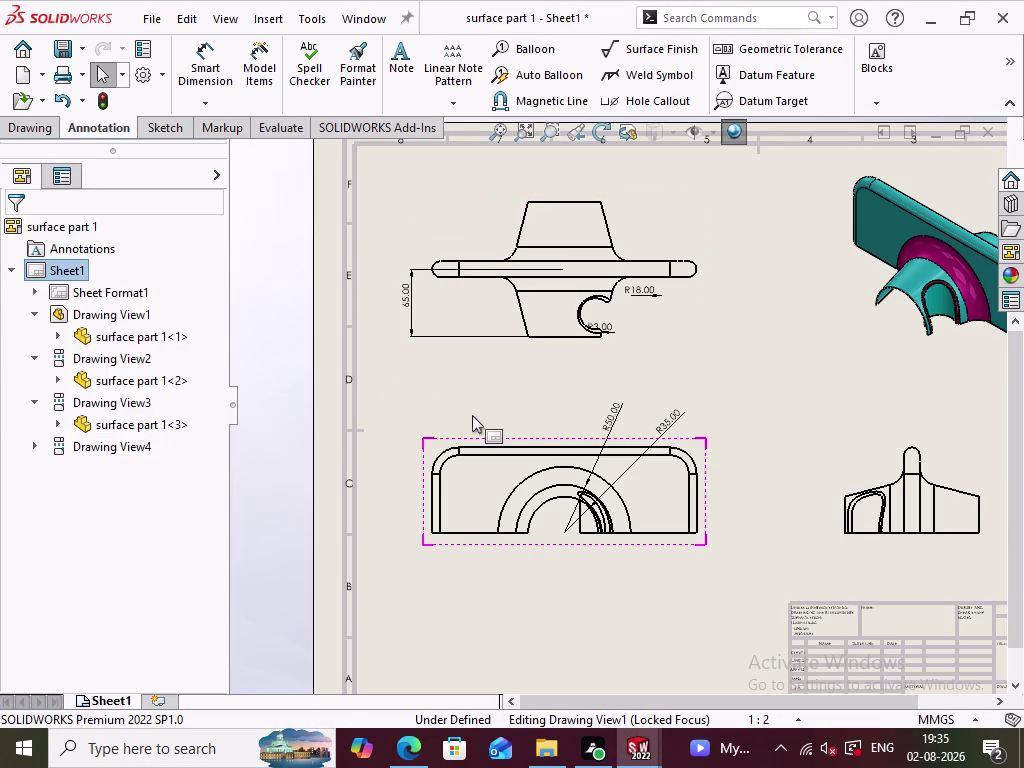
Extend the R3.00 leader to the right of the hook.
drag(602, 324, 665, 329)
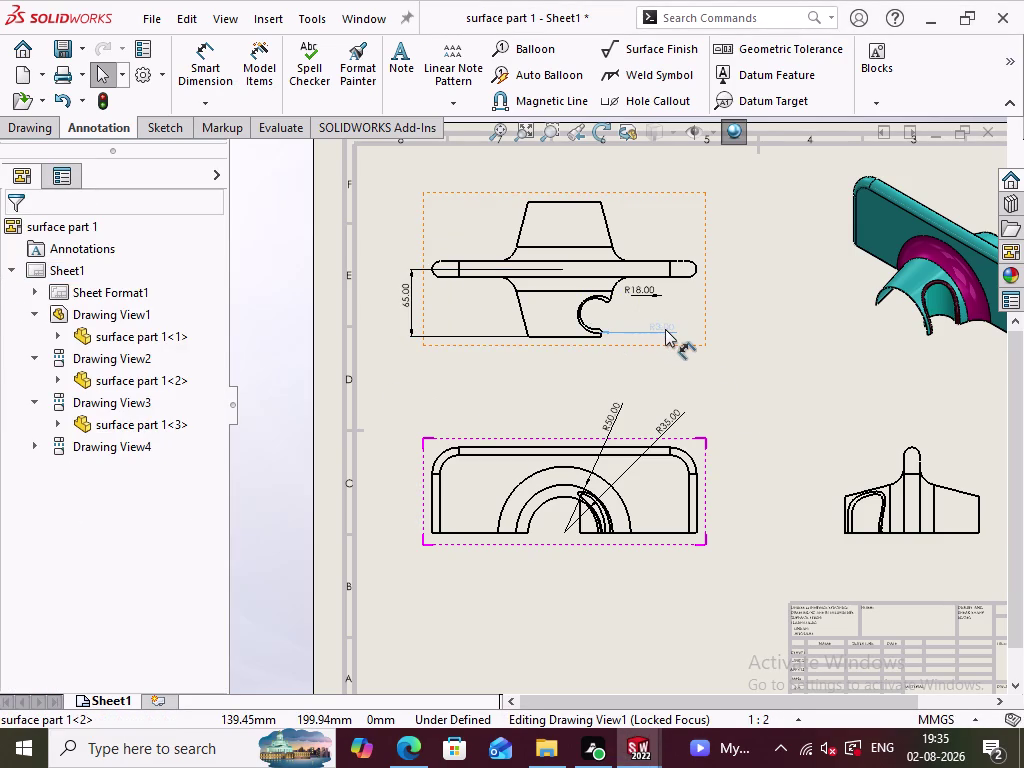
drag(665, 329, 665, 330)
click(695, 382)
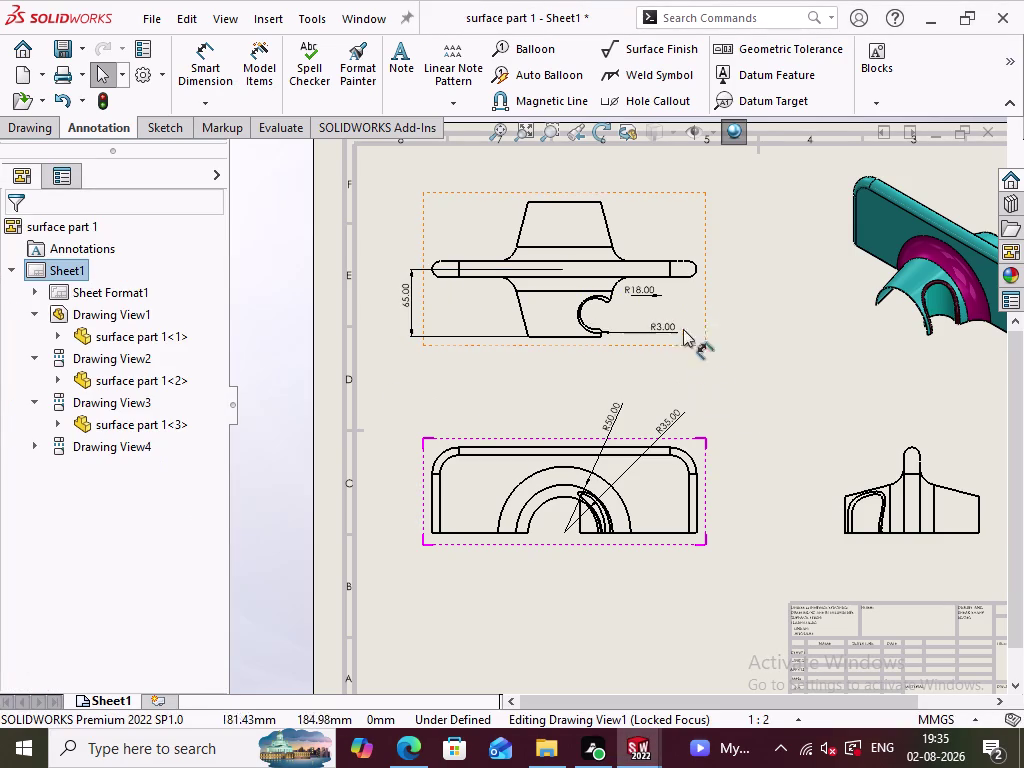
Reposition the R18.00 dimension to the right of the top view.
drag(643, 286, 718, 293)
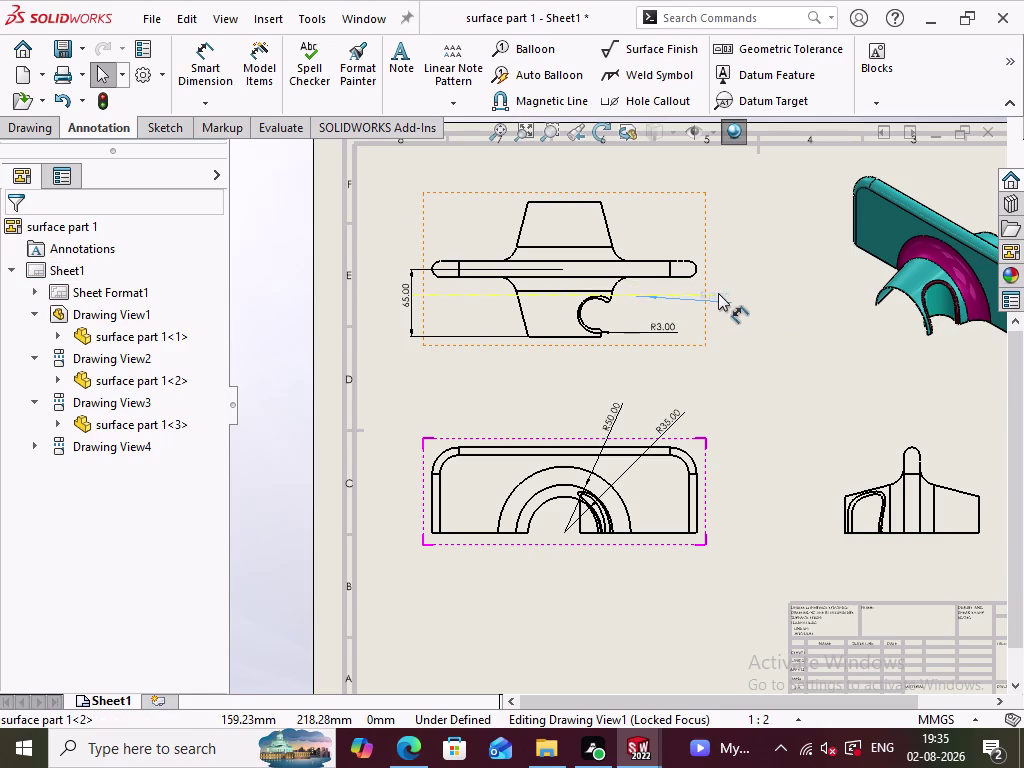
drag(718, 293, 734, 324)
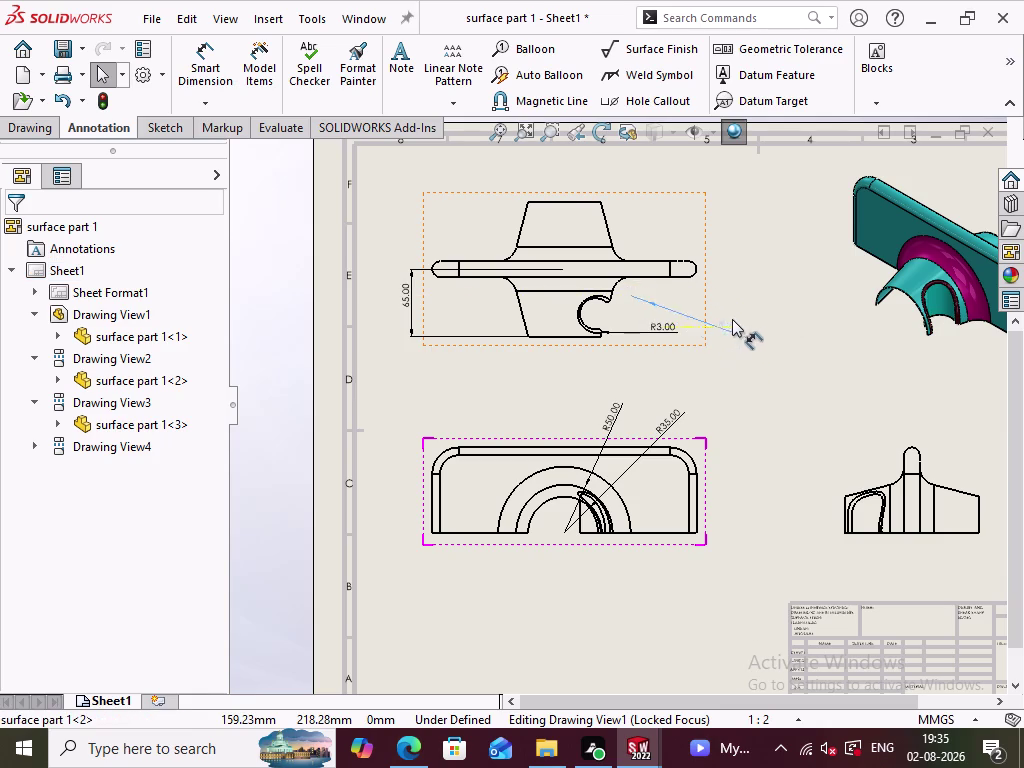
drag(734, 324, 572, 269)
drag(572, 269, 722, 307)
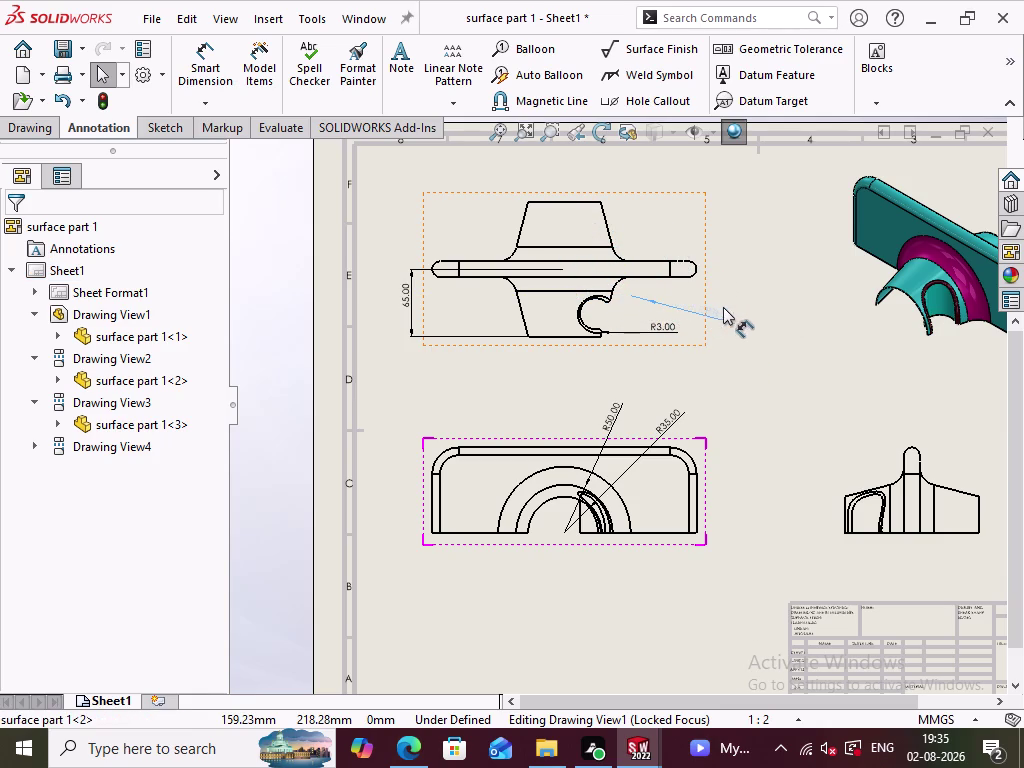
drag(722, 307, 729, 291)
click(743, 340)
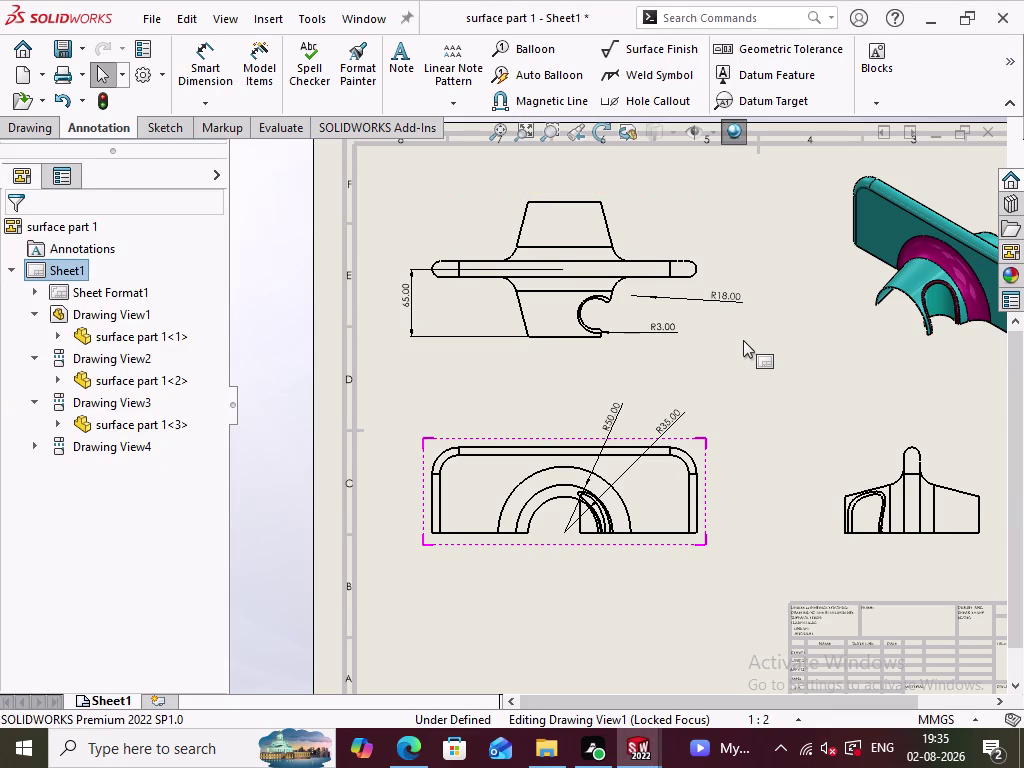
scroll(down, 3)
scroll(down, 3)
scroll(up, 3)
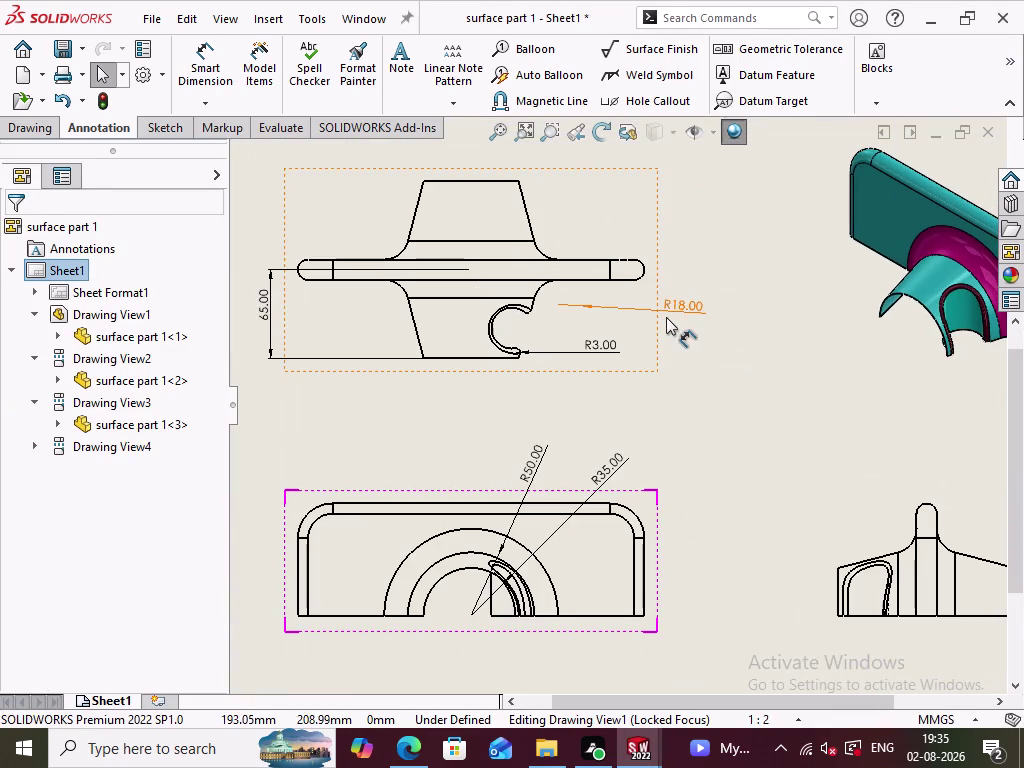
right_click(679, 309)
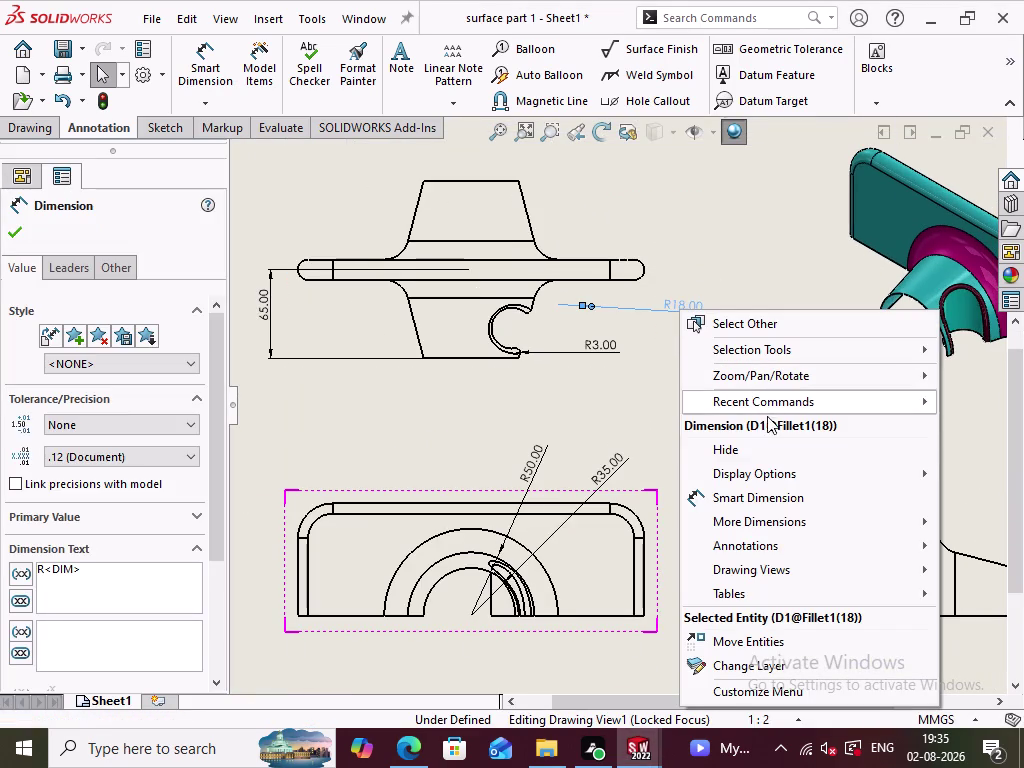
click(619, 403)
scroll(up, 3)
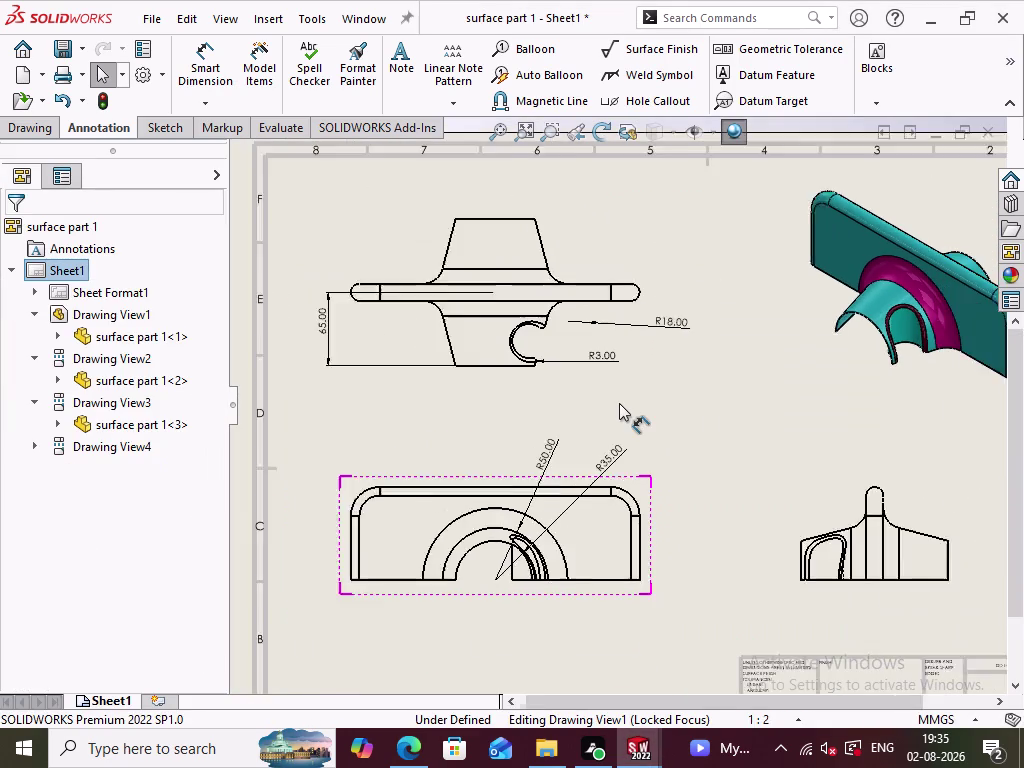
scroll(up, 3)
click(203, 75)
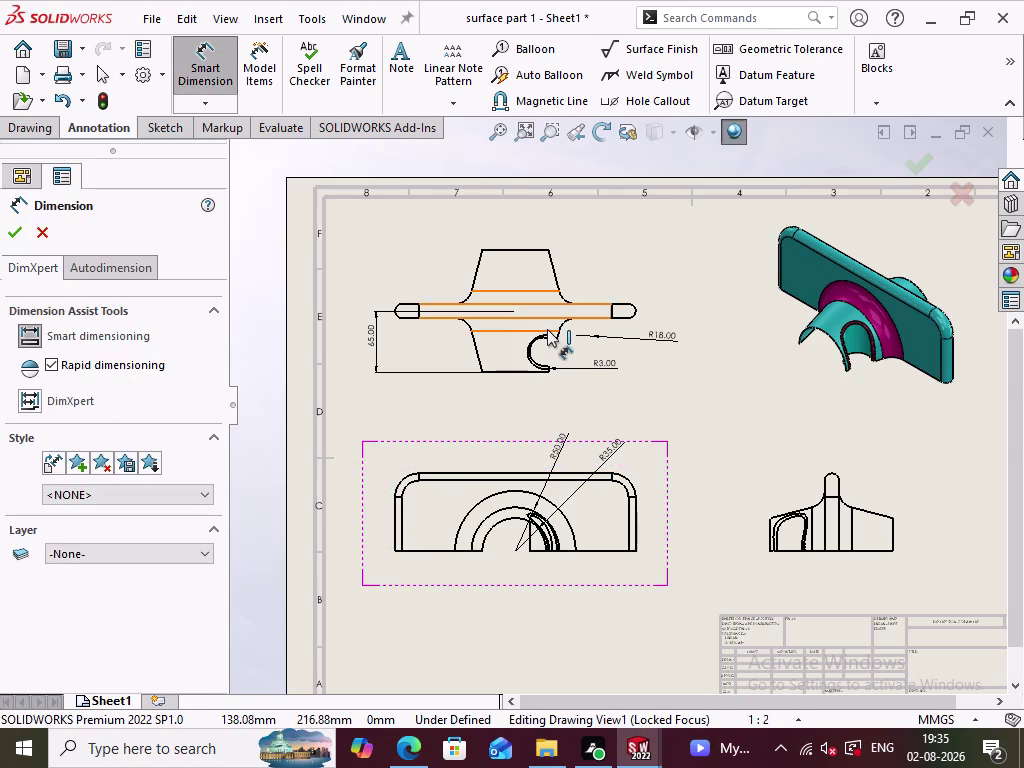
scroll(down, 3)
click(597, 343)
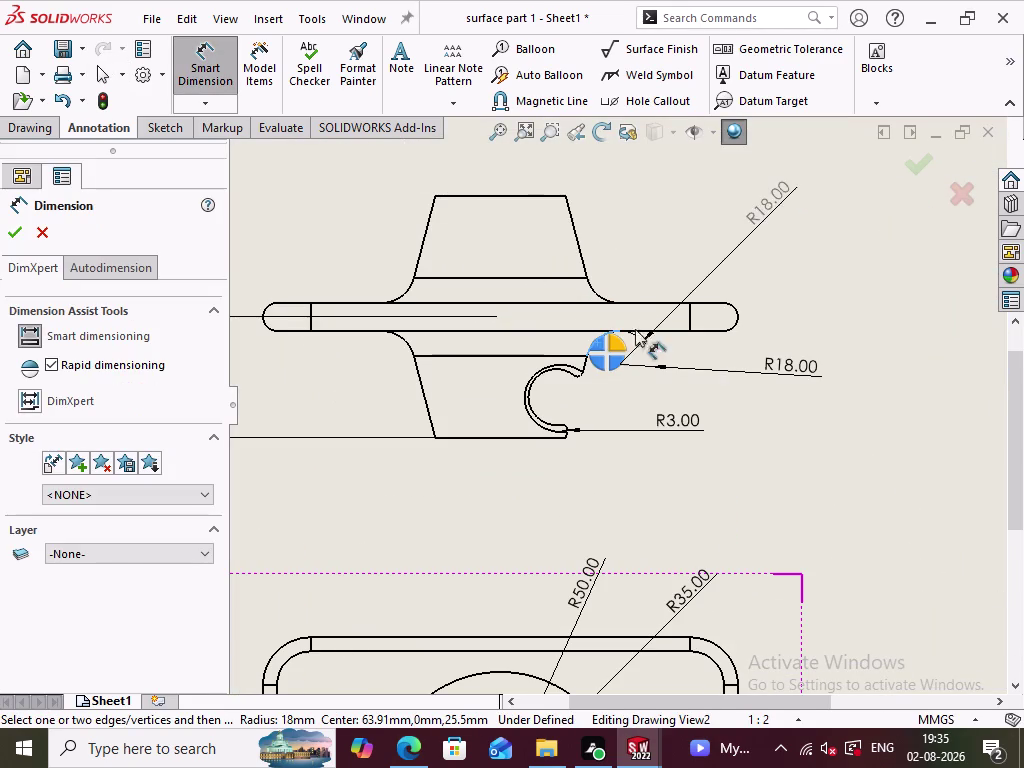
click(220, 68)
click(870, 503)
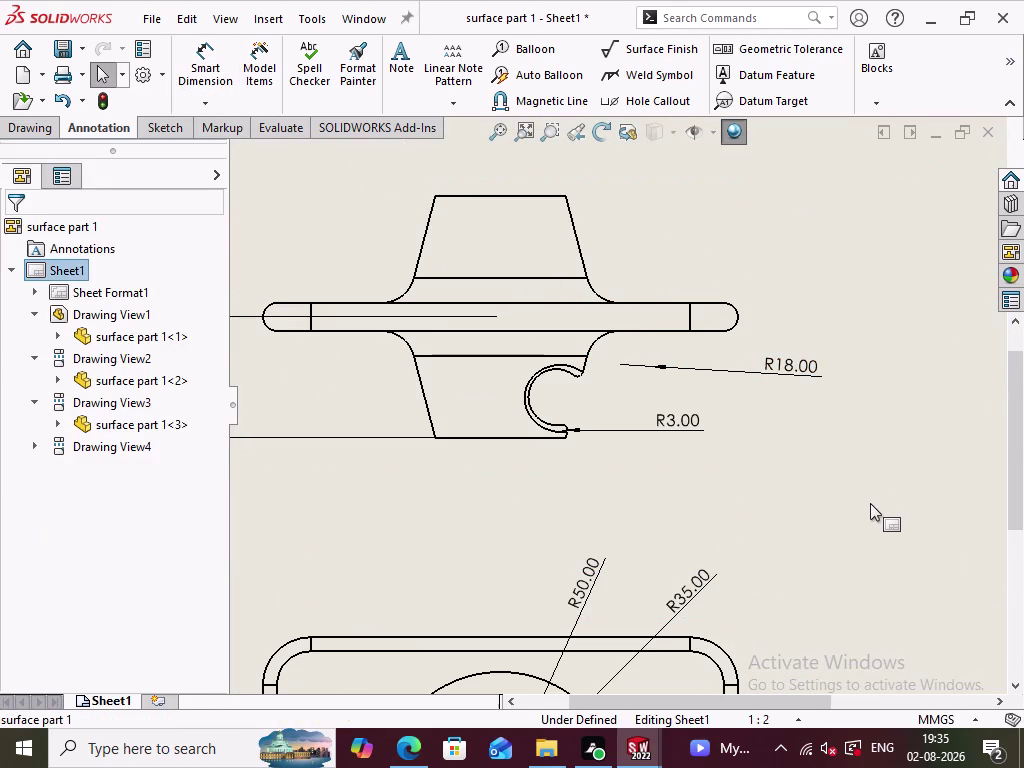